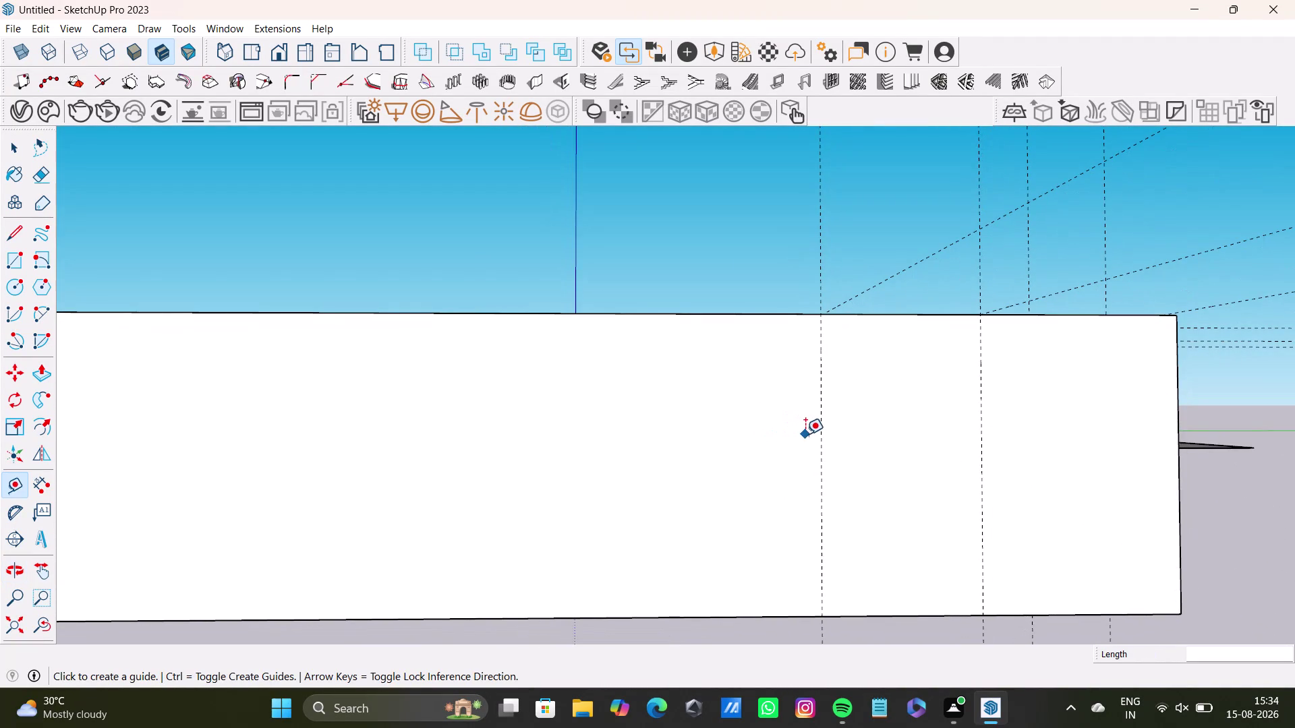
Pull a new guide off the existing vertical guide on the front wall.
drag(818, 453, 804, 455)
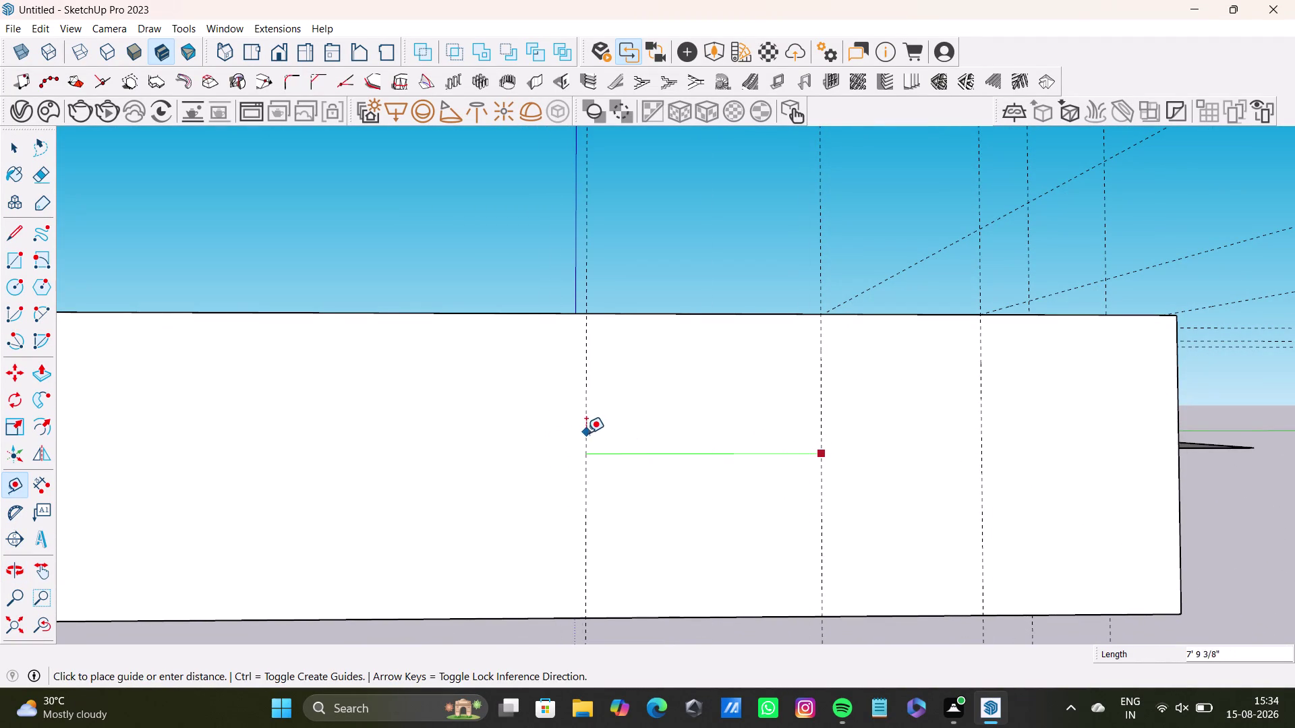
middle_drag(584, 437, 549, 607)
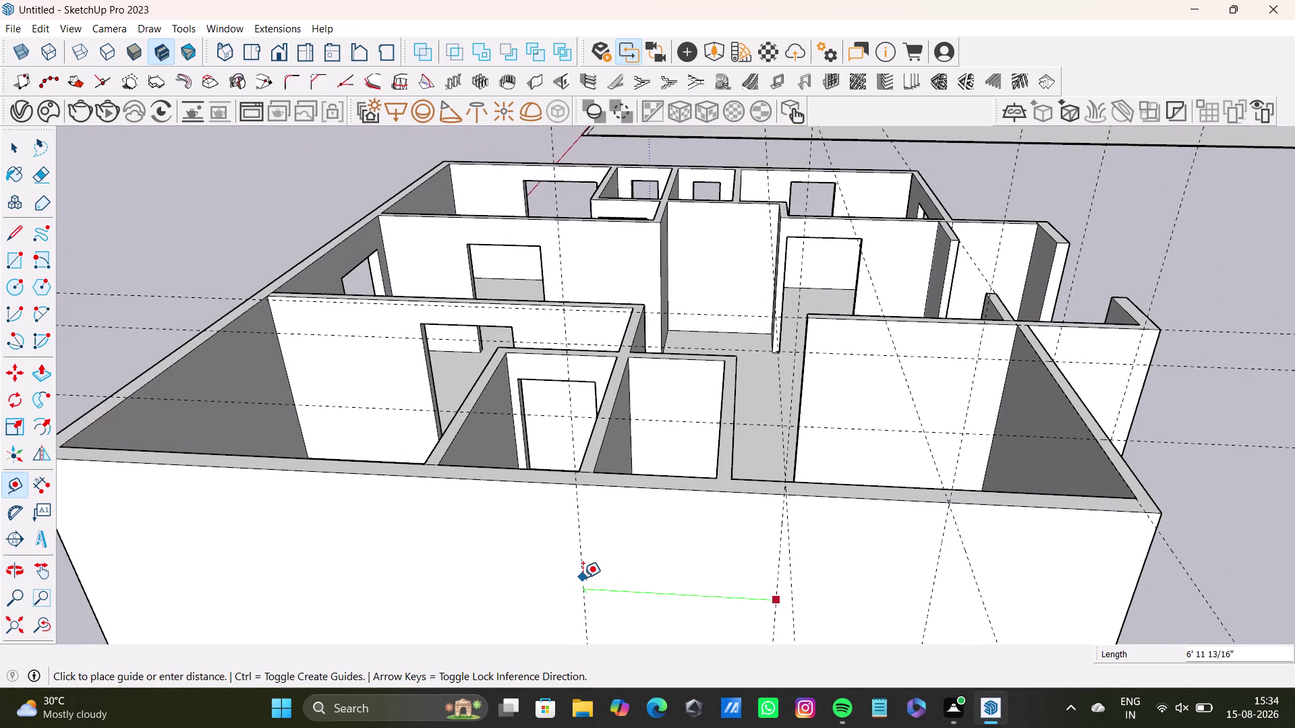
key(space)
middle_drag(606, 554, 628, 519)
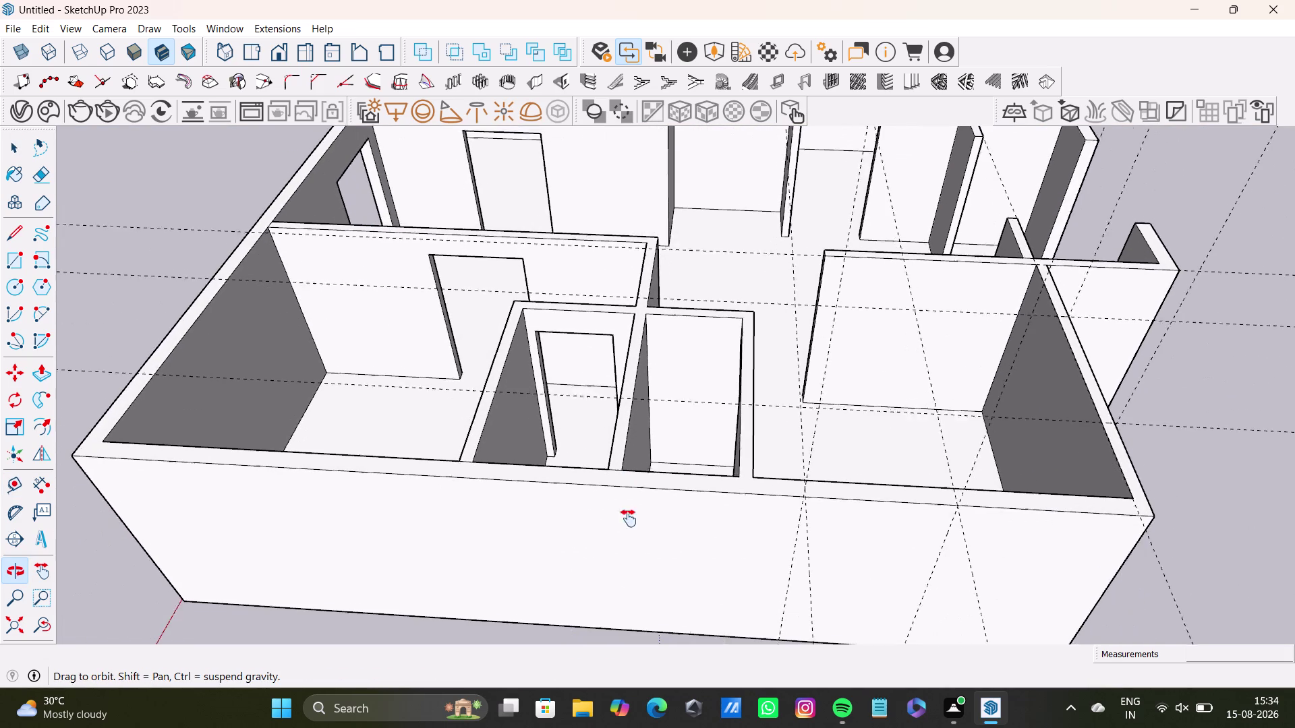
middle_drag(629, 519, 629, 519)
key(t)
scroll(up, 3)
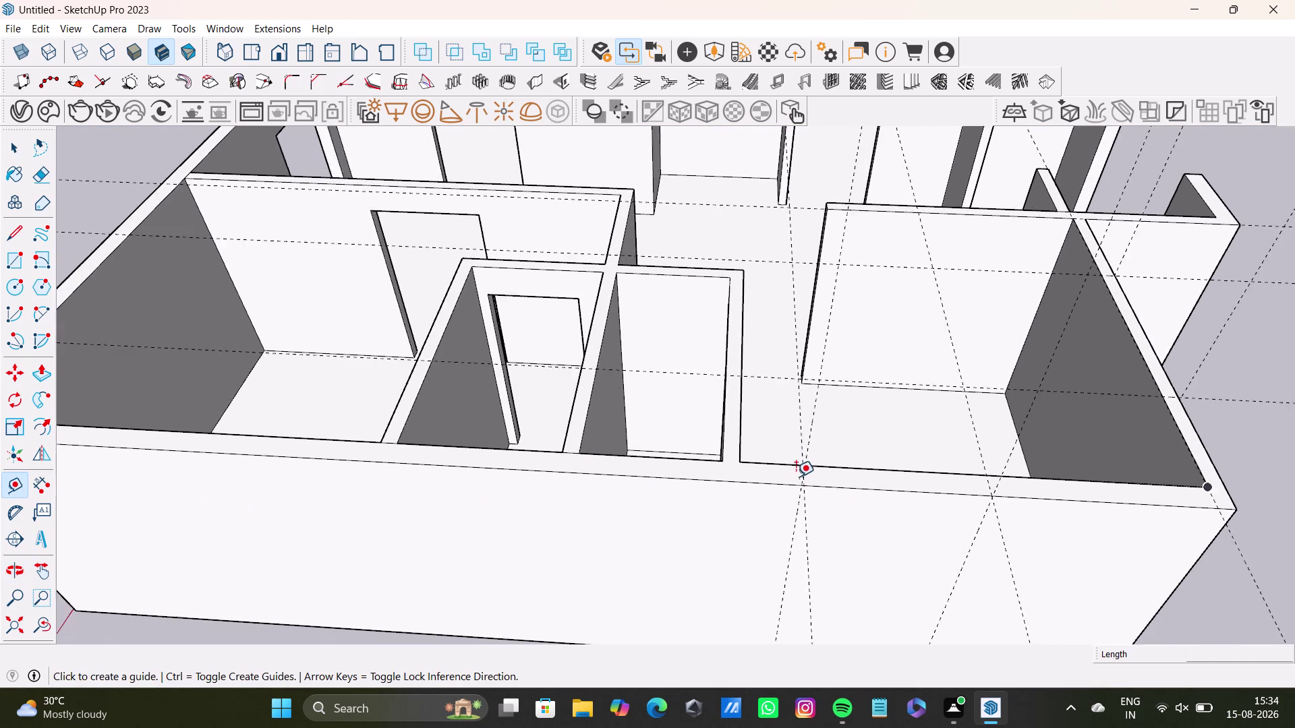
scroll(up, 3)
click(804, 464)
key(space)
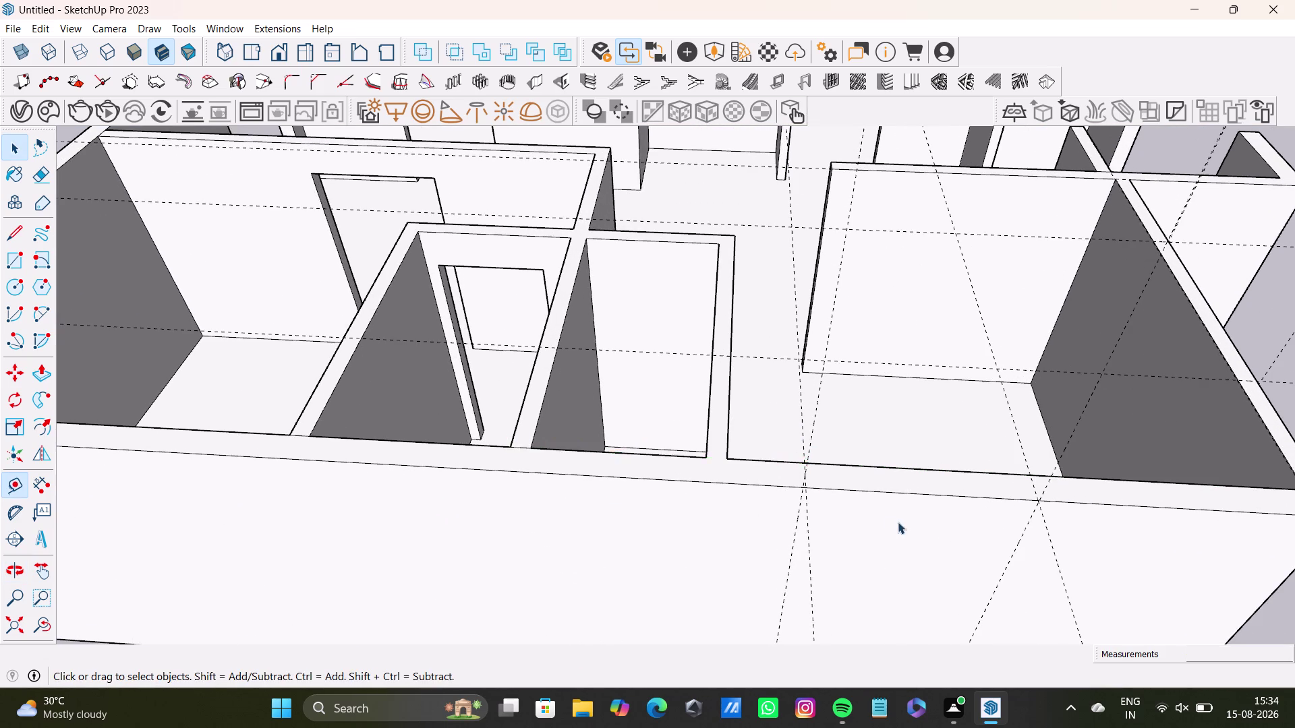
scroll(up, 3)
Place a parallel guide measured from the front wall's top edge.
middle_drag(855, 517, 918, 566)
key(t)
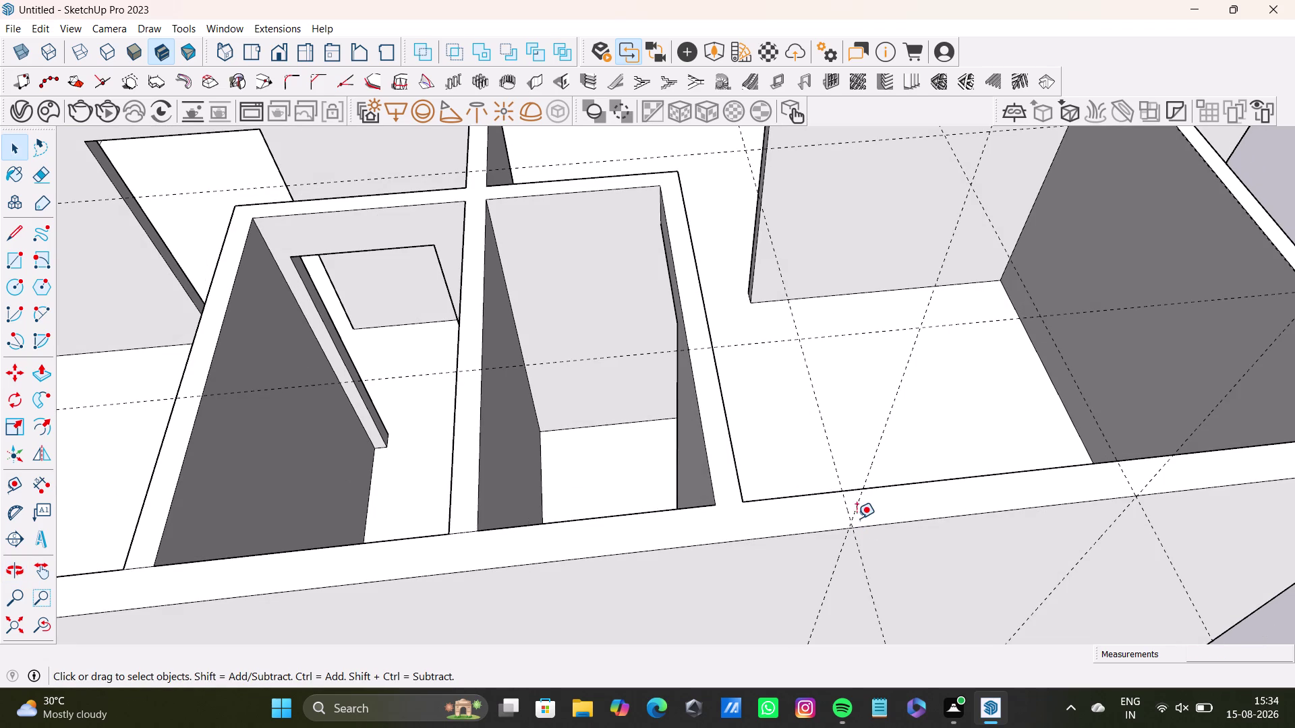
click(845, 506)
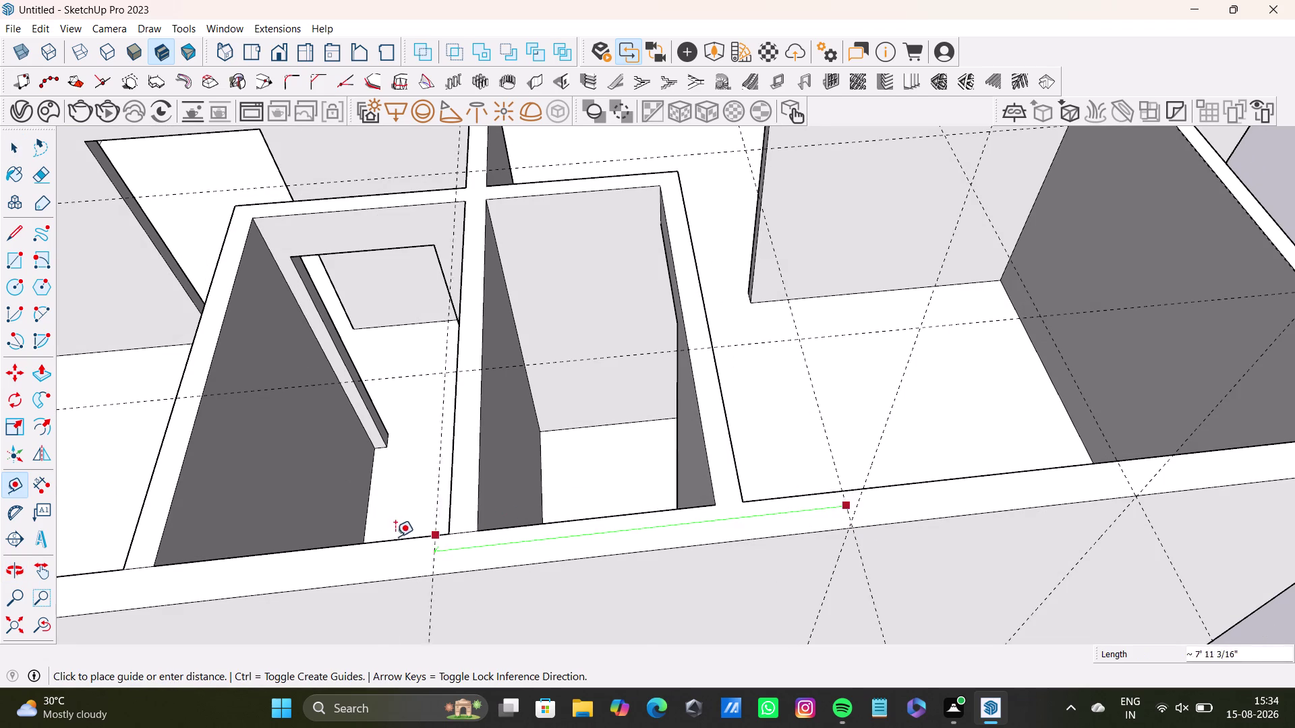
scroll(down, 3)
middle_drag(441, 542, 610, 490)
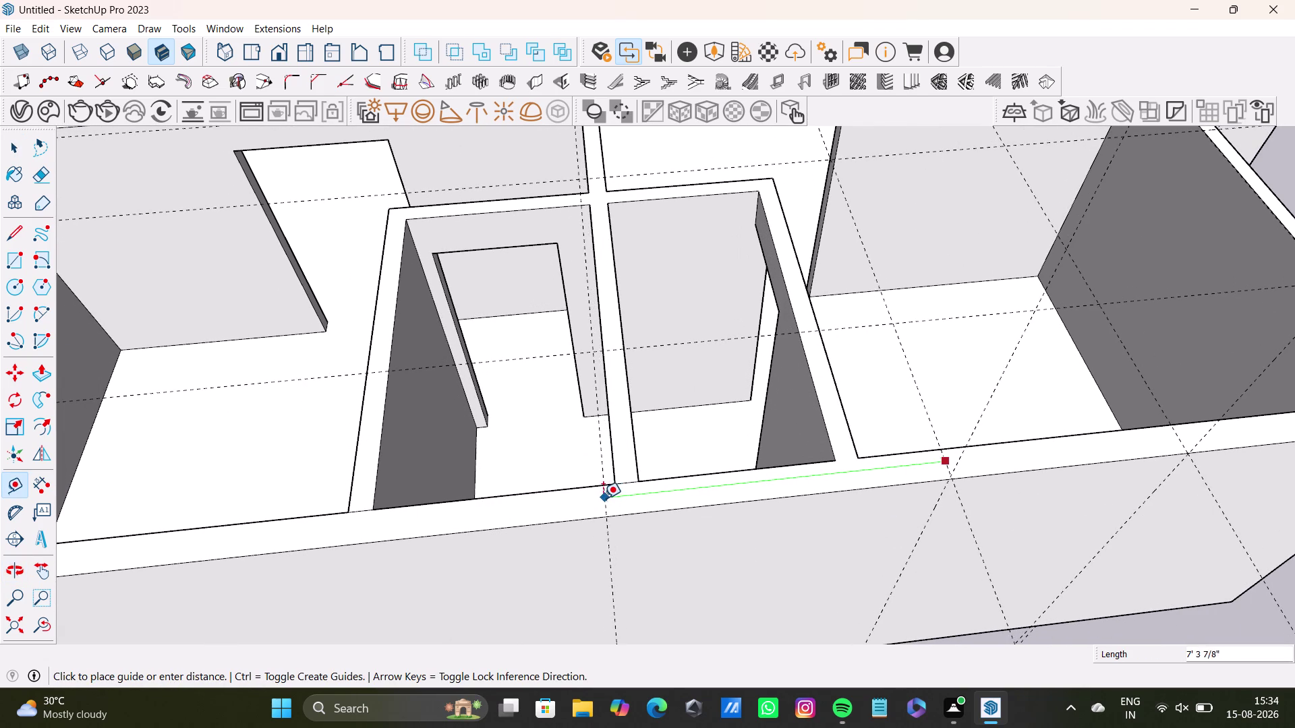
click(592, 502)
Add another vertical guide offset from the existing vertical guide.
middle_drag(658, 551, 647, 484)
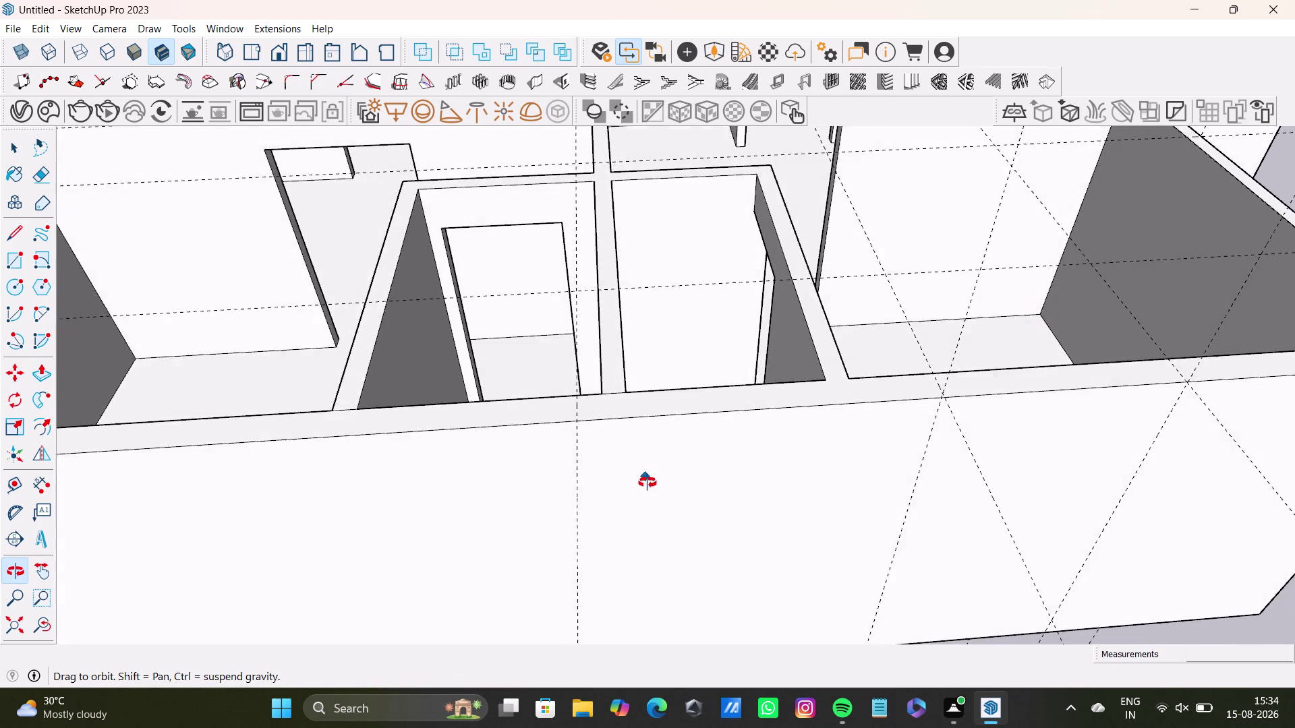
middle_drag(647, 485, 644, 514)
click(568, 440)
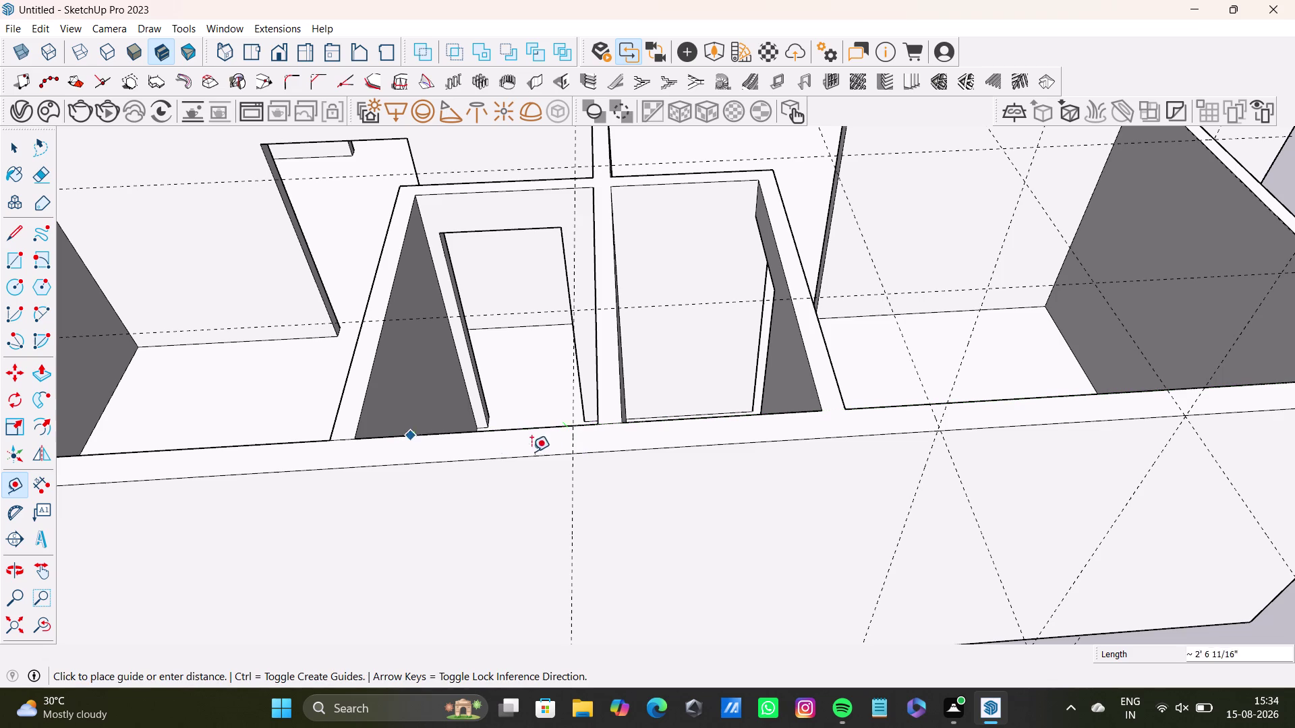
key(space)
key(t)
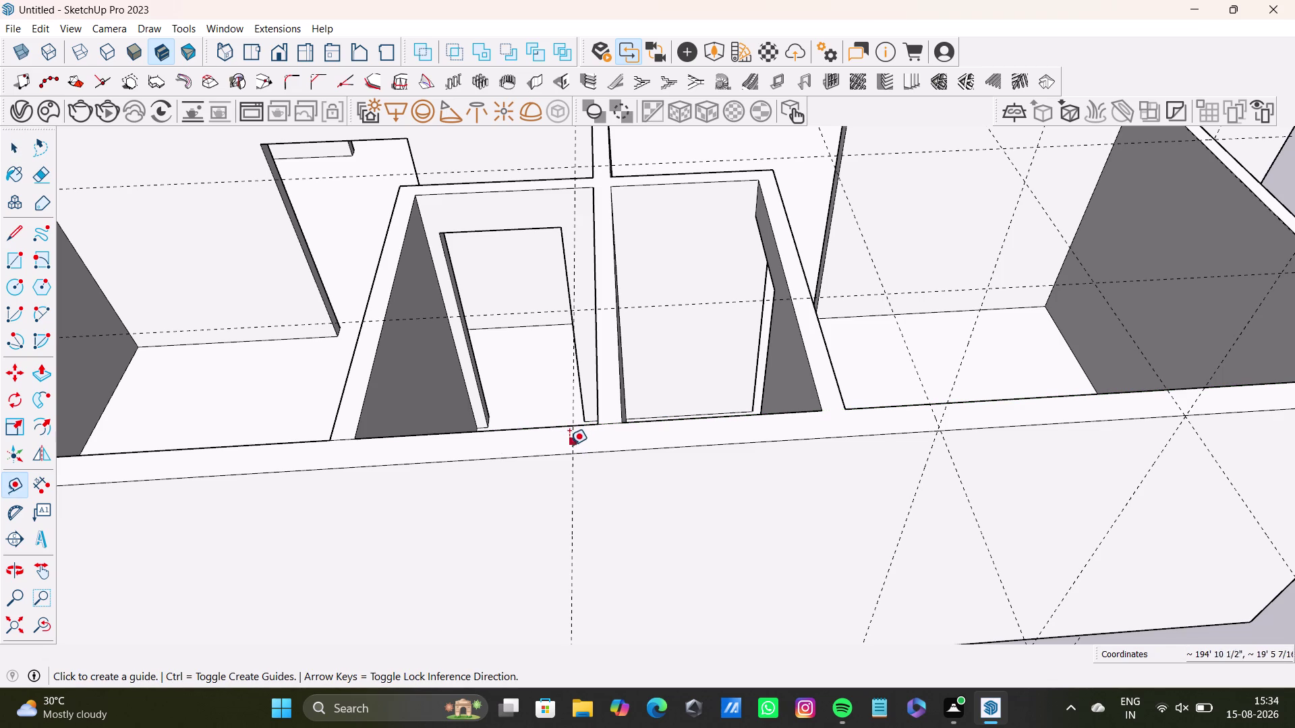
click(573, 442)
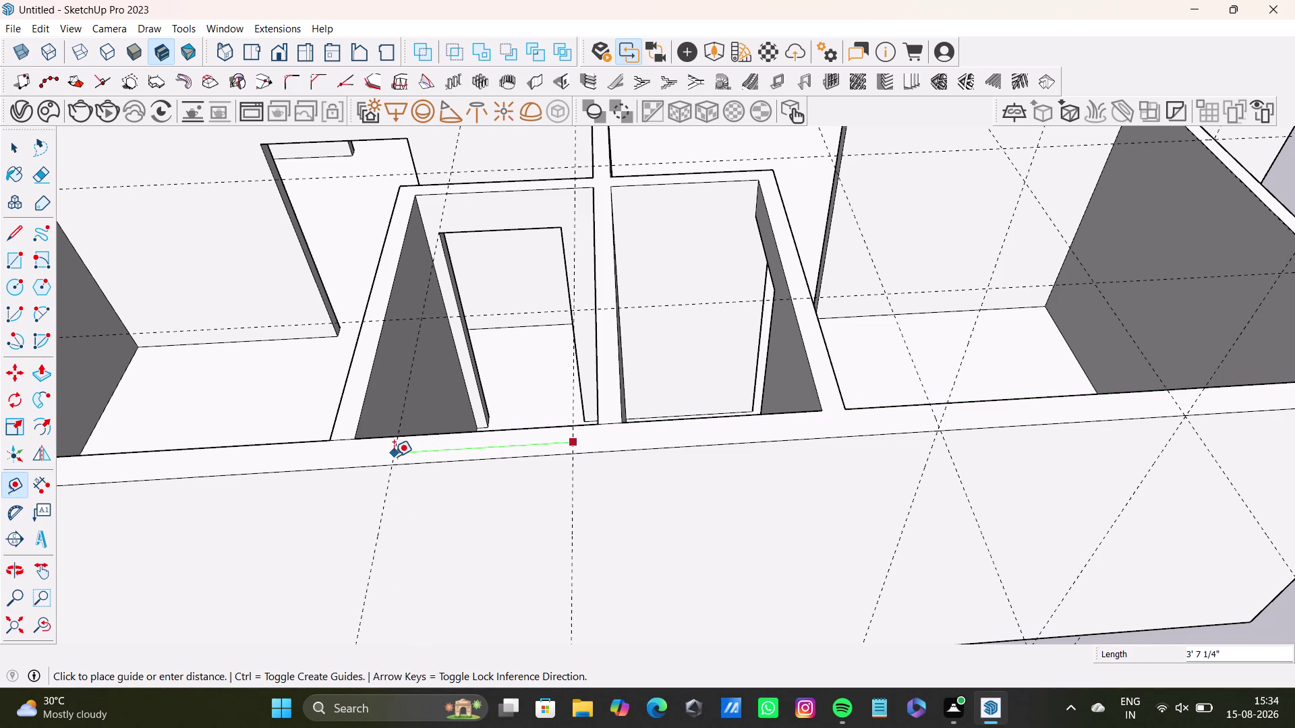
click(376, 455)
Offset a vertical guide about 7½ feet from the existing guide on the wall.
middle_drag(489, 509, 528, 421)
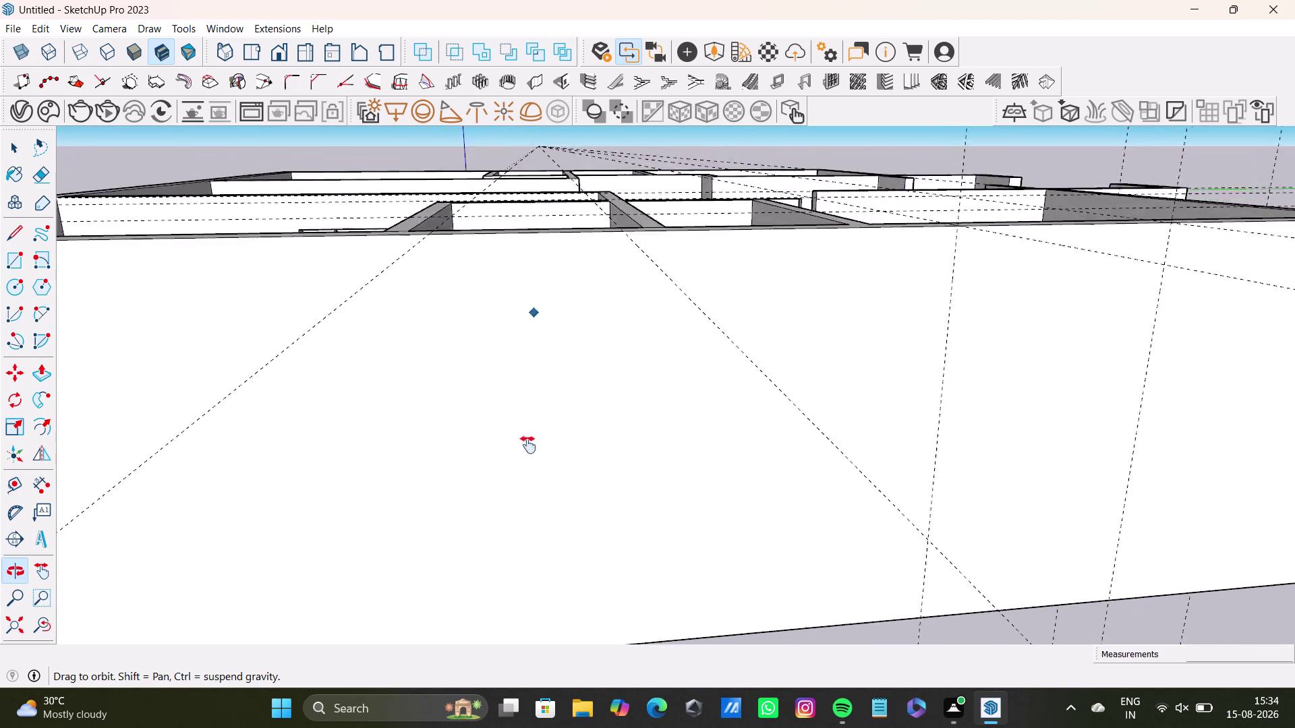
middle_drag(528, 421, 515, 586)
middle_drag(524, 602, 531, 533)
middle_drag(598, 529, 542, 502)
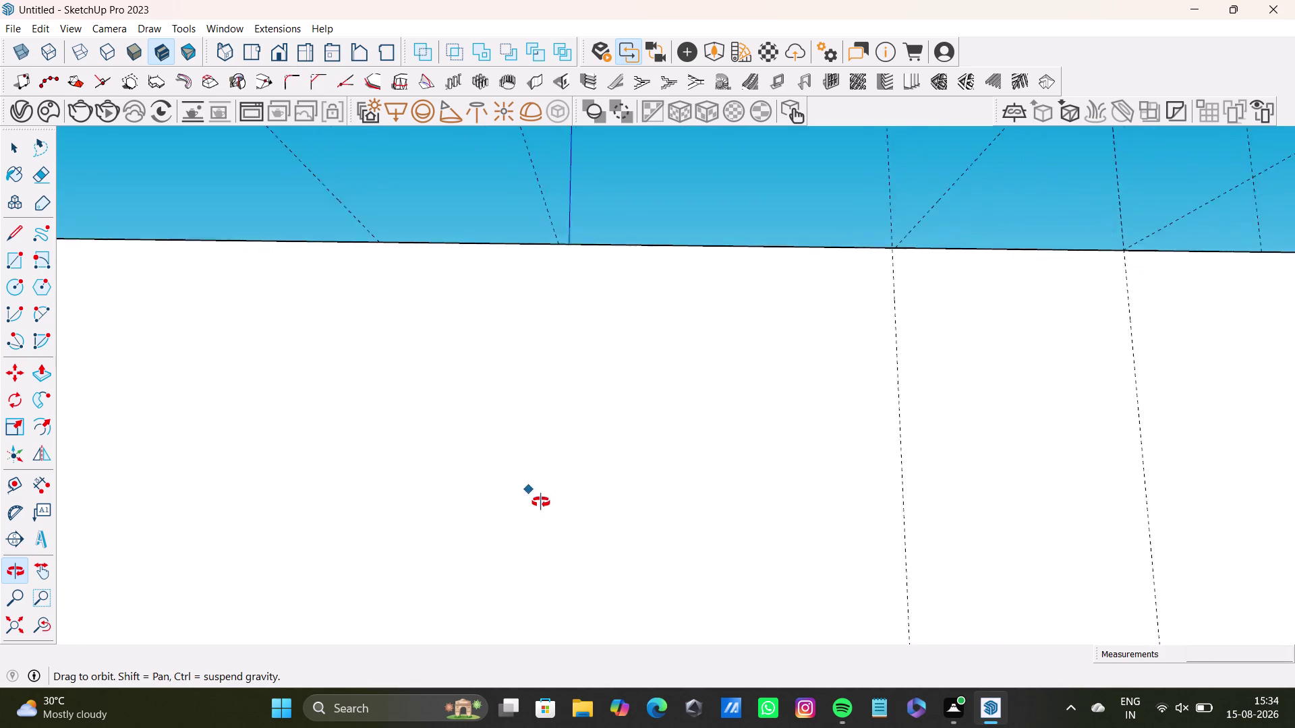
middle_drag(542, 502, 646, 468)
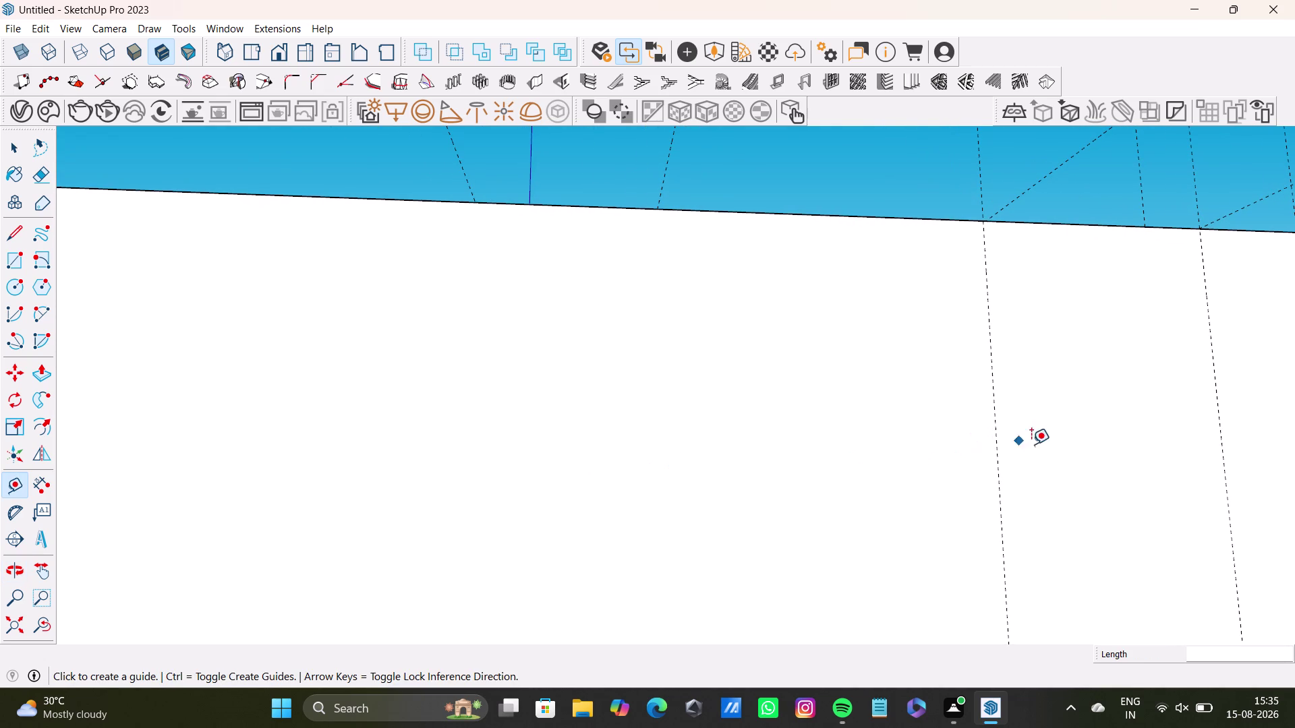
click(998, 462)
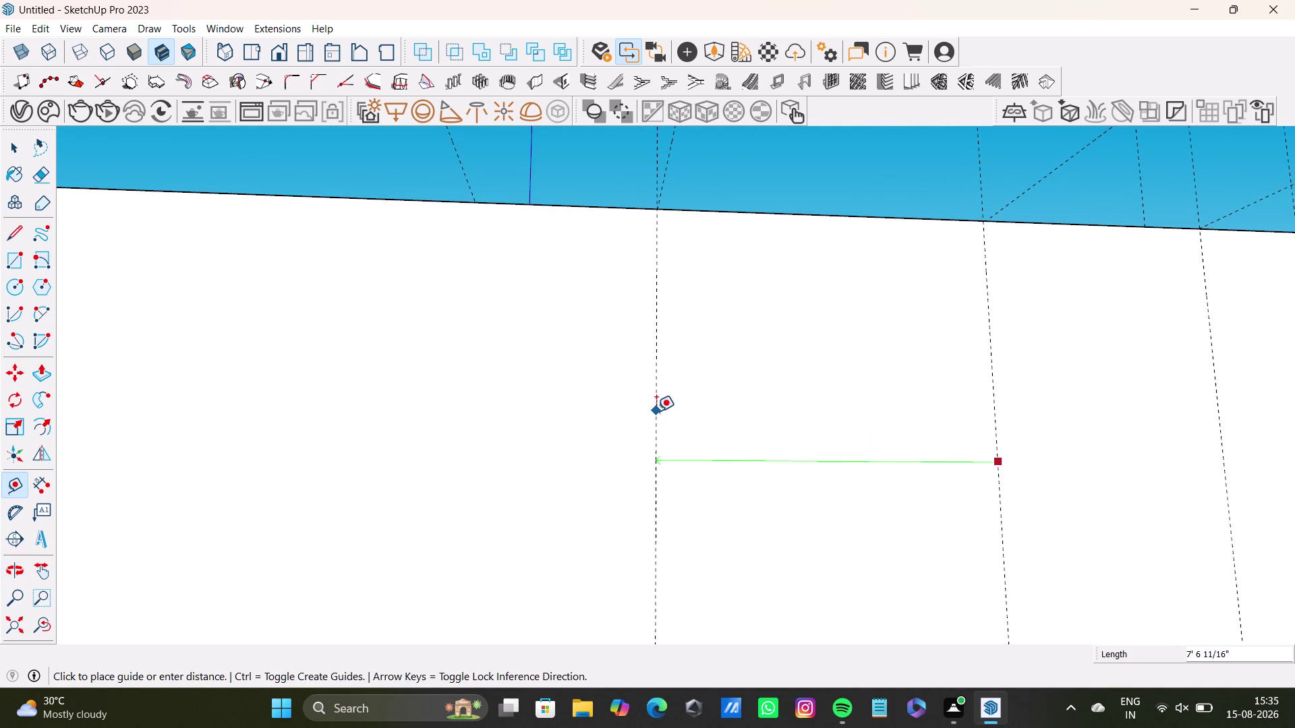
click(657, 411)
Offset a second vertical guide about 4⅓ feet from the new one.
click(655, 411)
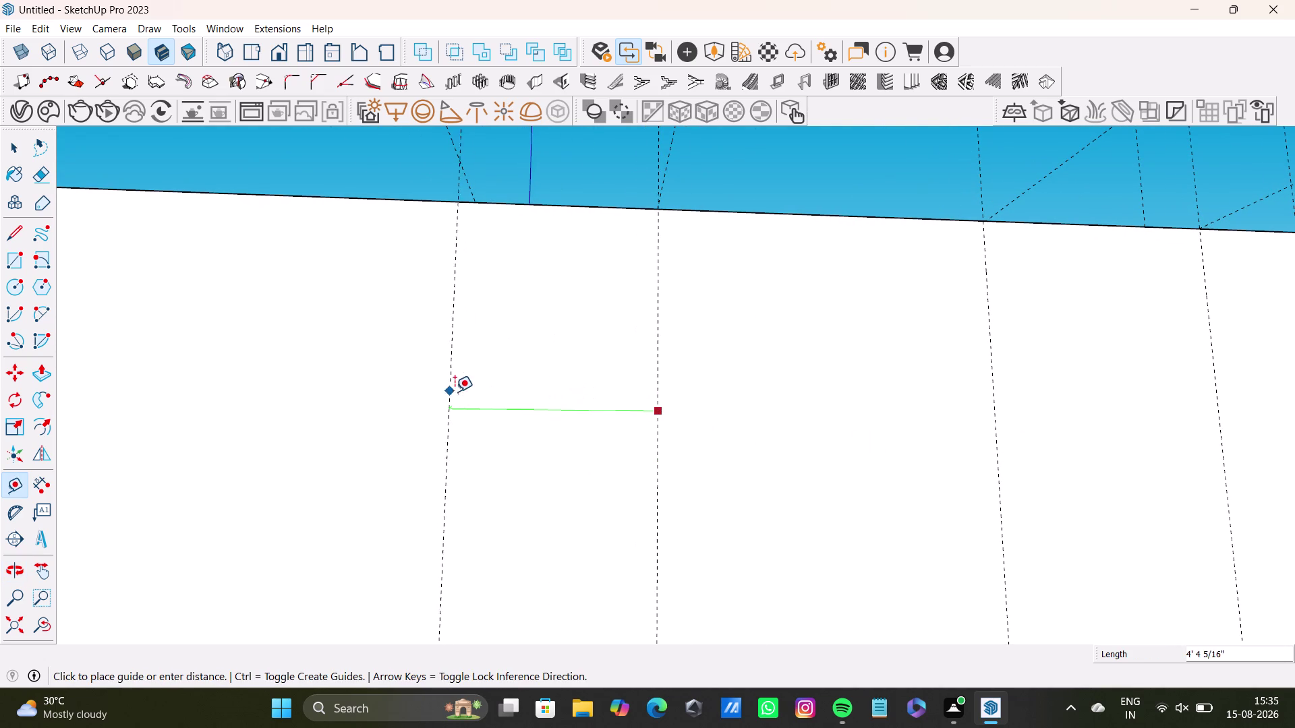
click(465, 391)
middle_drag(616, 384, 567, 599)
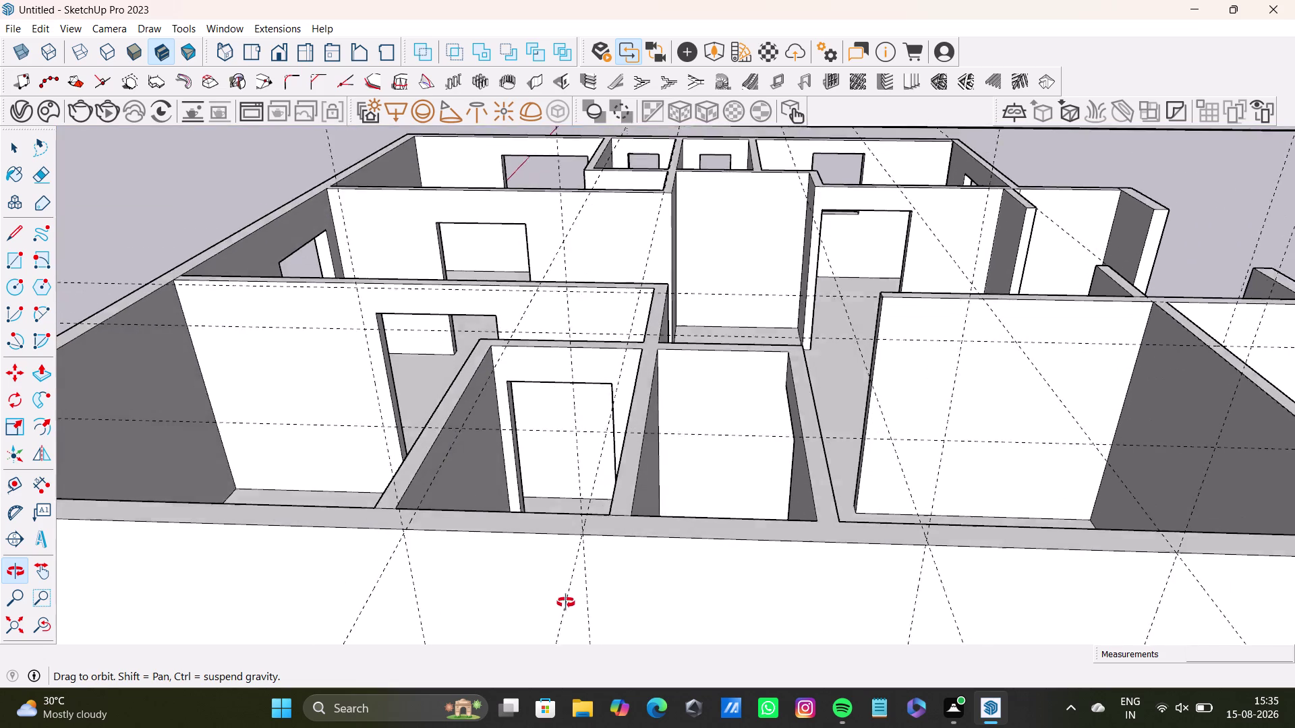
middle_drag(567, 599, 635, 497)
scroll(down, 3)
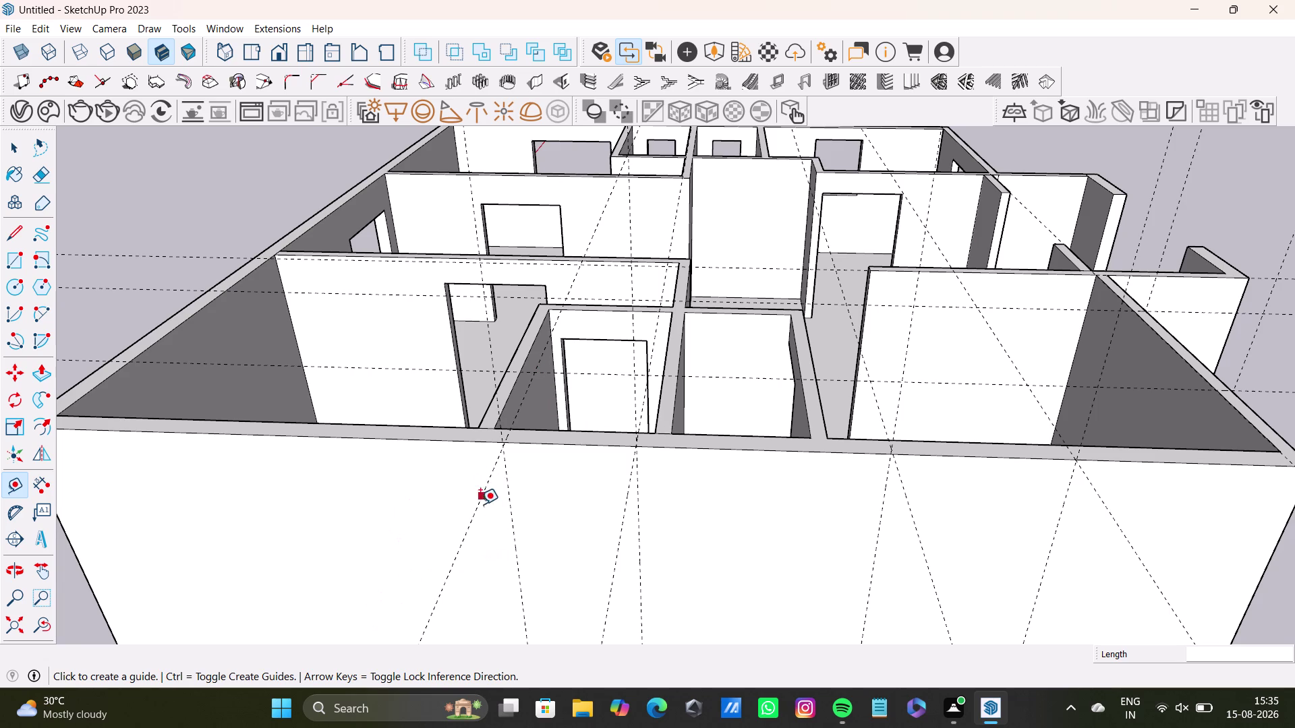
Start guides from the front wall's top edge, cancelling the first attempts.
middle_drag(483, 508, 519, 581)
click(563, 560)
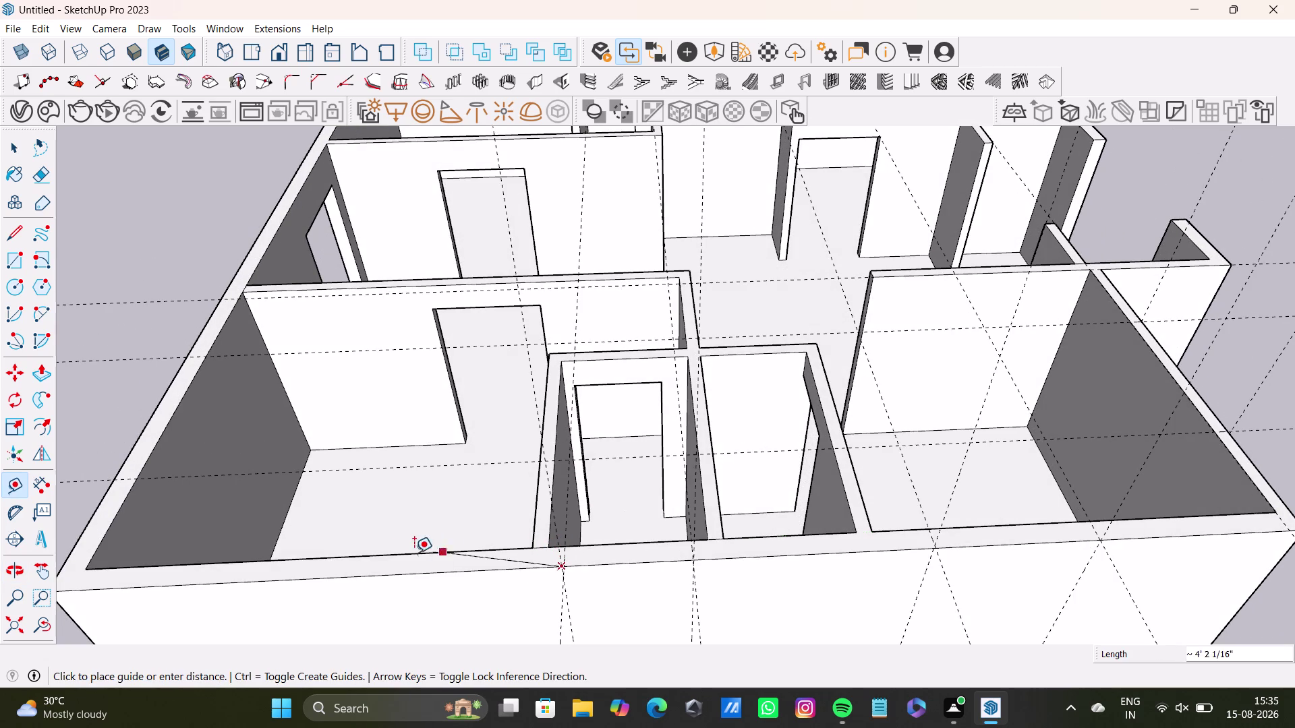
key(space)
key(t)
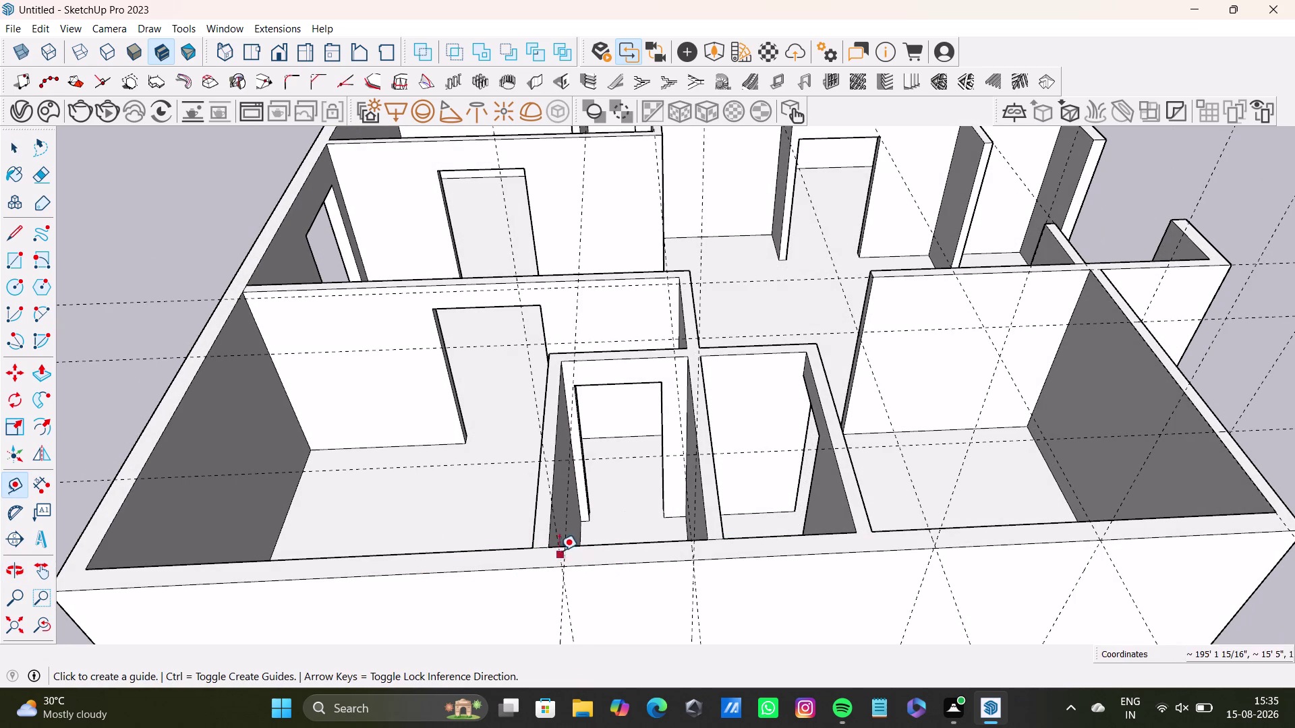
scroll(up, 3)
middle_drag(598, 573, 662, 580)
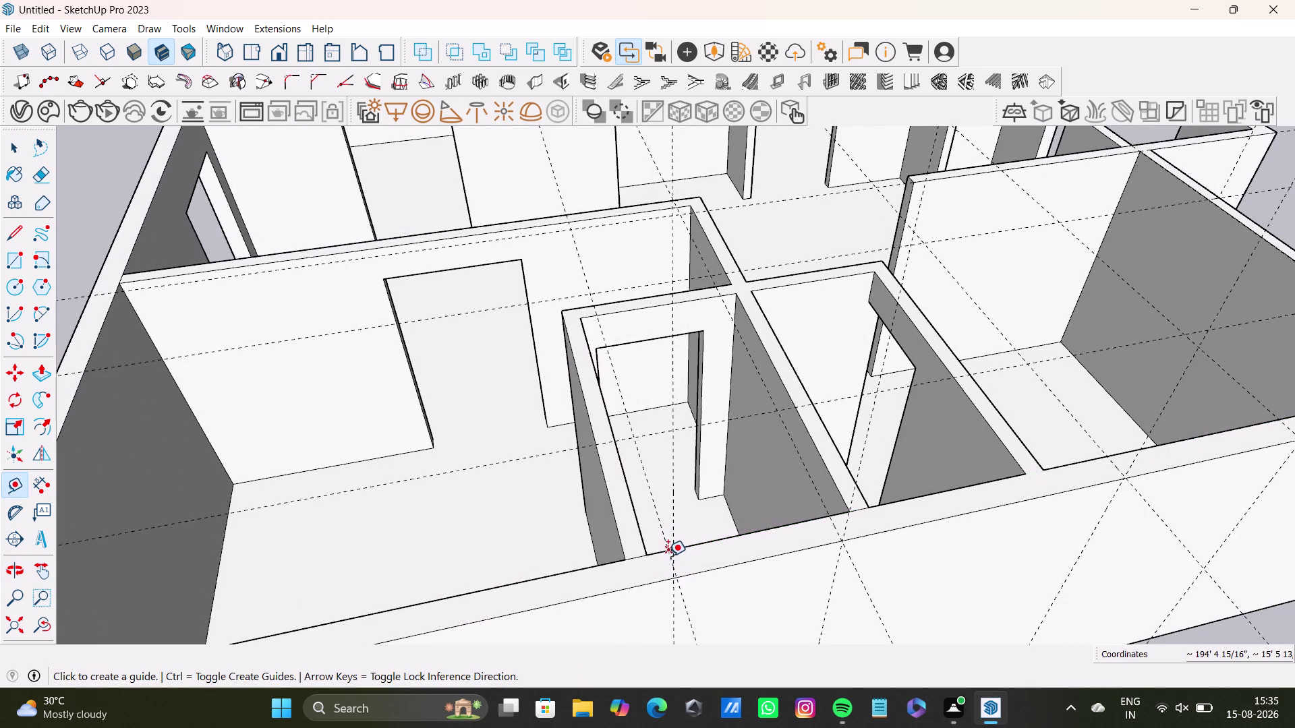
click(668, 557)
key(space)
Place a guide measured from the front wall's top edge.
middle_drag(606, 612, 757, 578)
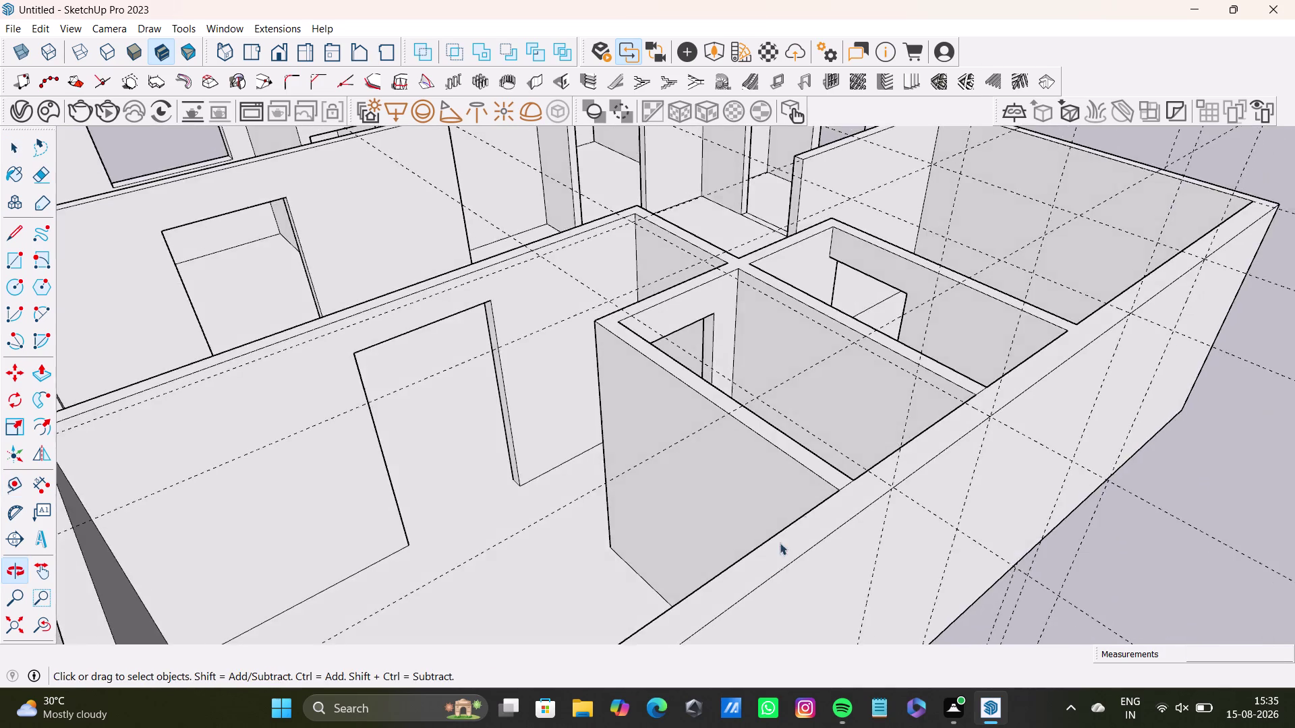
scroll(up, 3)
middle_drag(883, 478, 815, 472)
key(t)
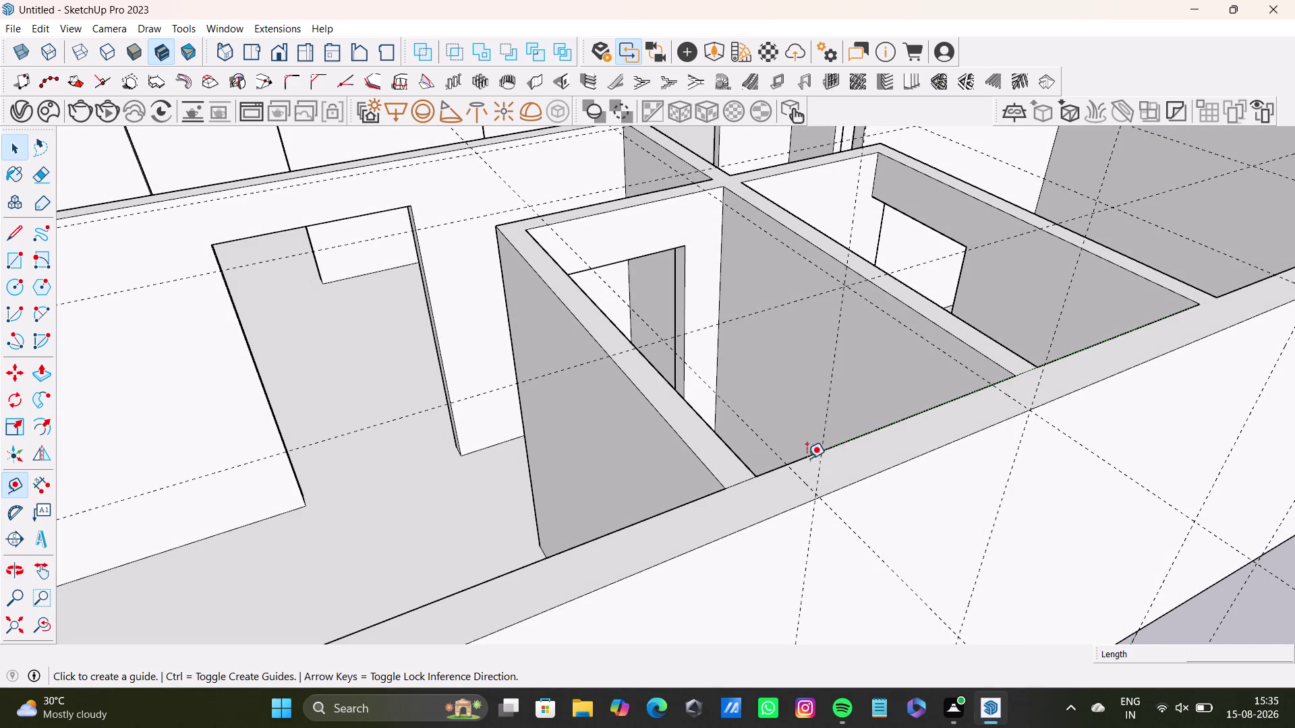
click(802, 480)
scroll(down, 3)
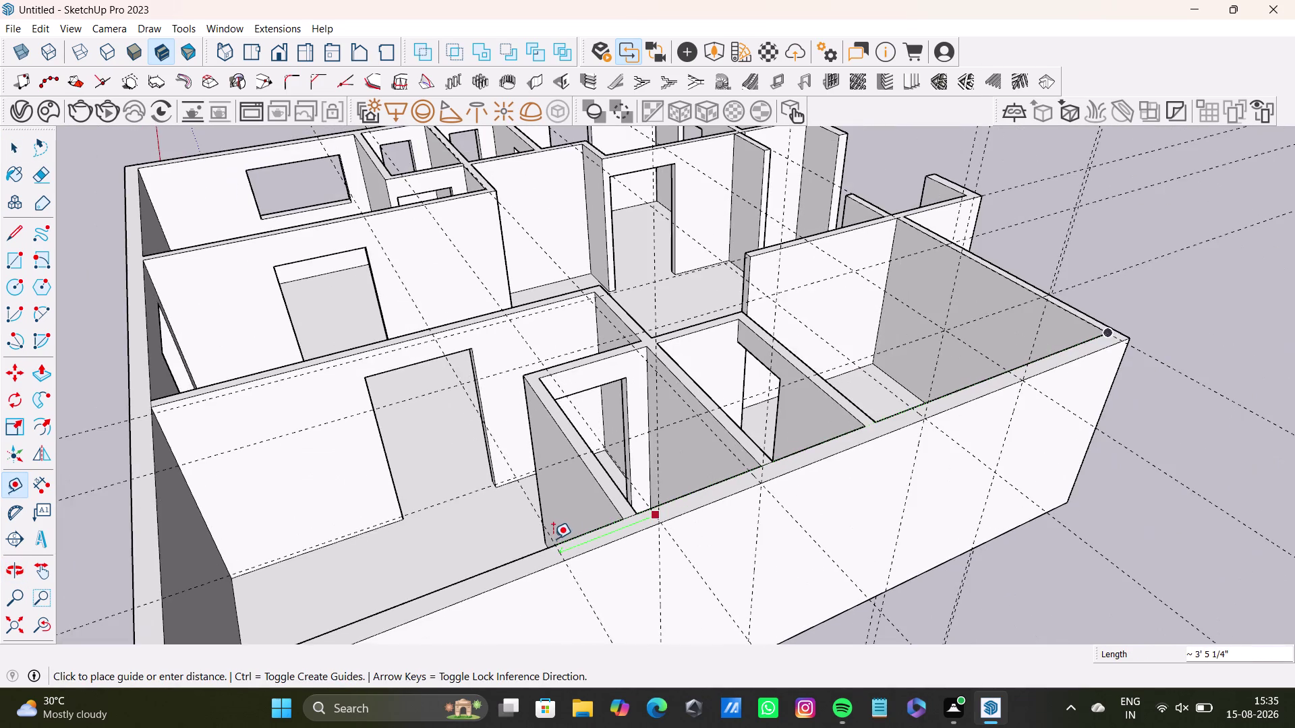
middle_drag(569, 542, 594, 522)
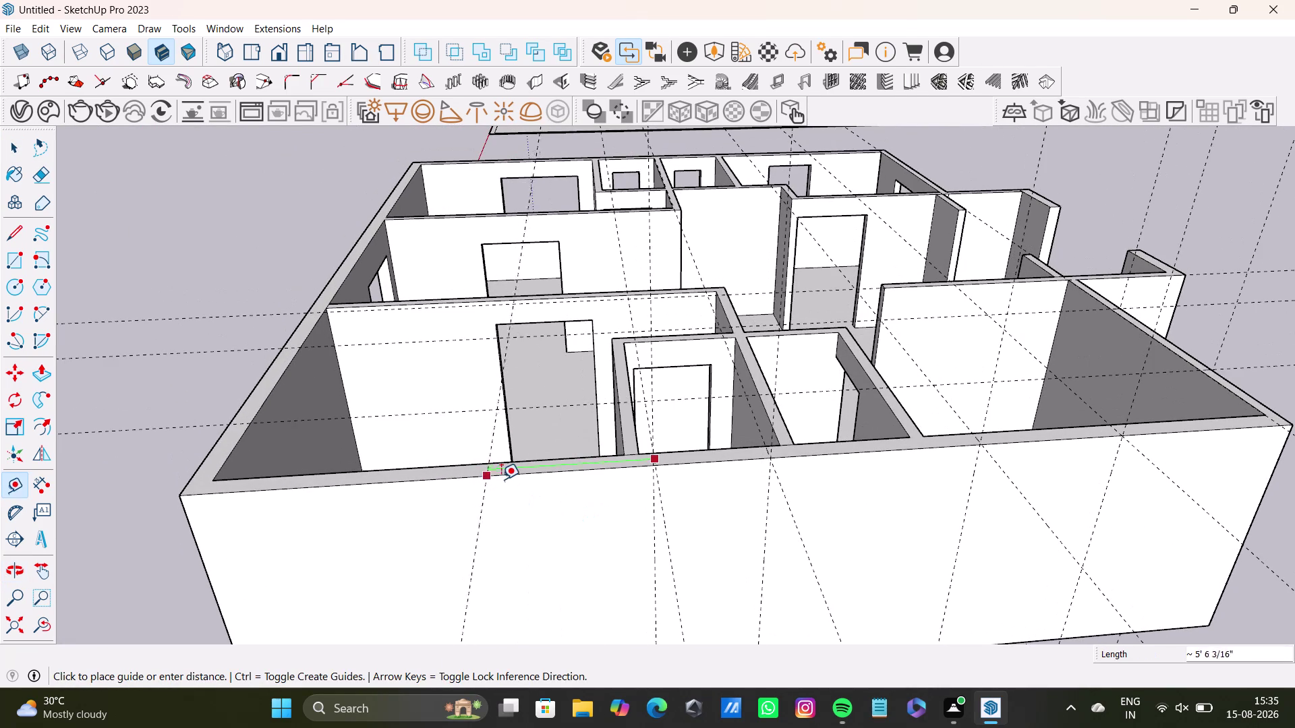
click(504, 476)
Try starting further guides from the wall's top edge and cancel them.
middle_drag(520, 486, 581, 433)
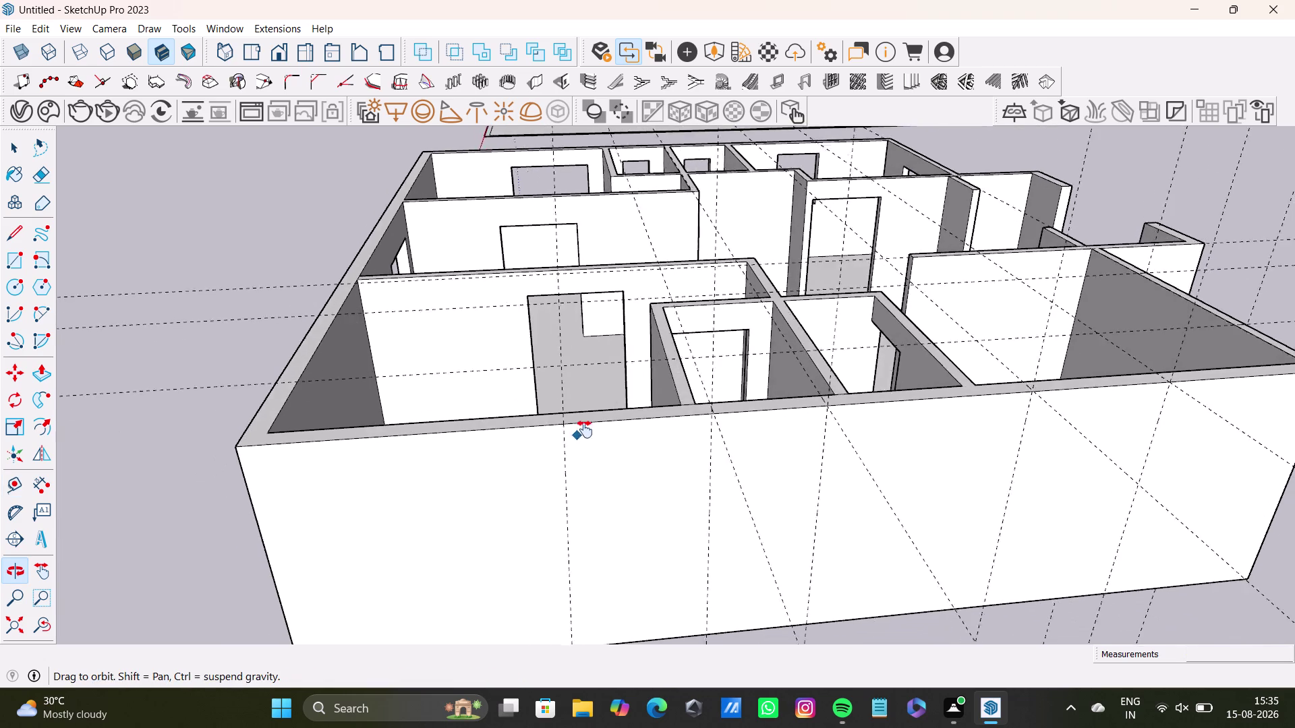
middle_drag(581, 433, 576, 447)
click(557, 431)
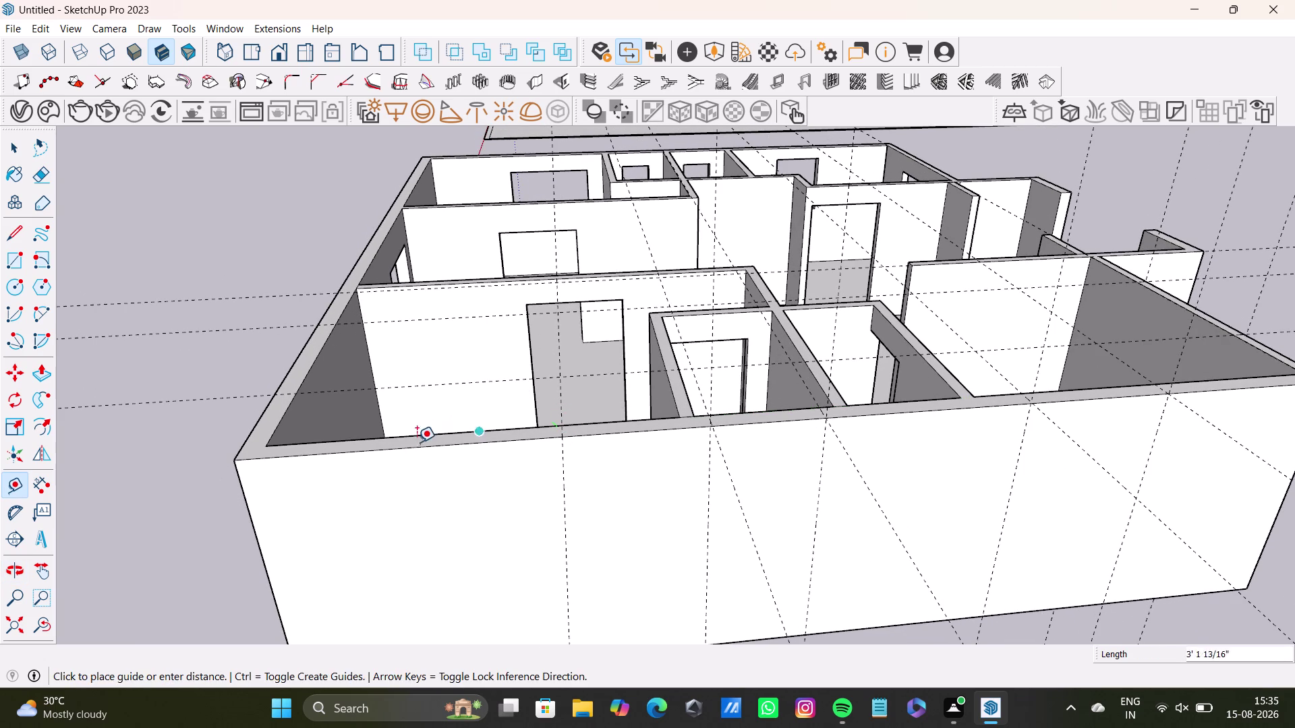
key(space)
key(t)
key(Return)
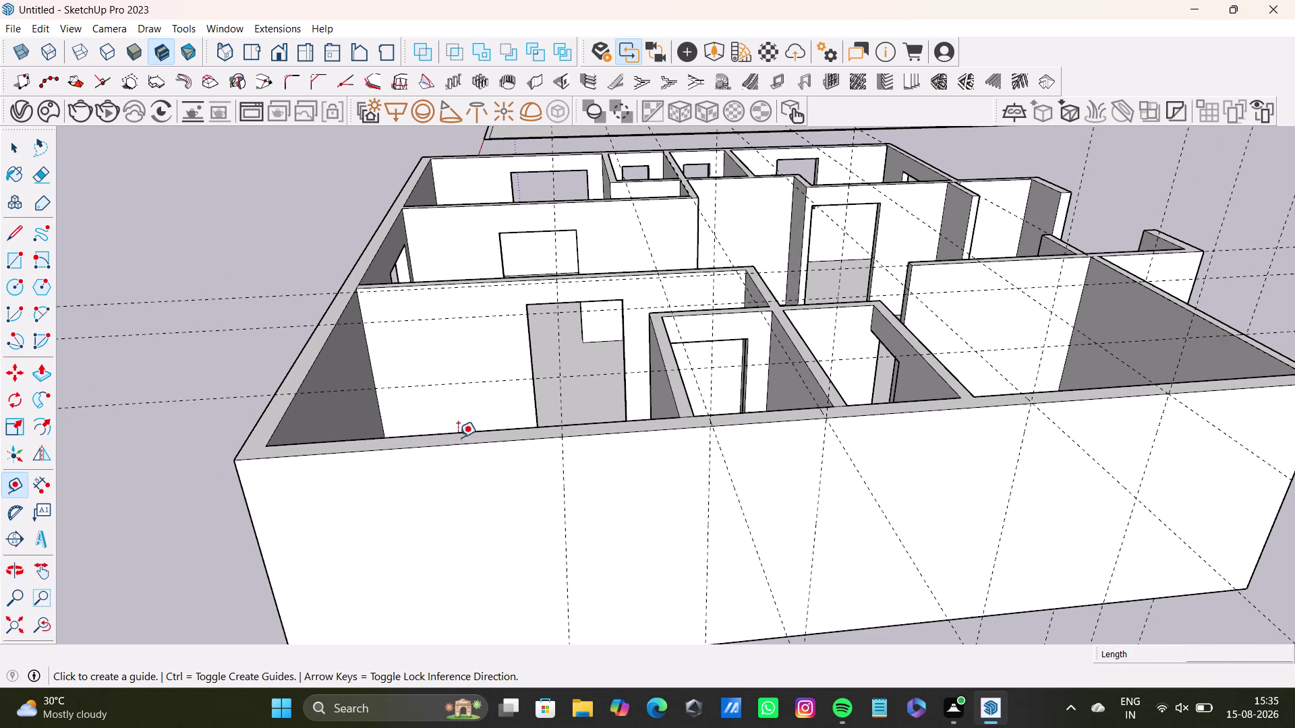
scroll(up, 3)
middle_drag(576, 444, 571, 493)
click(546, 509)
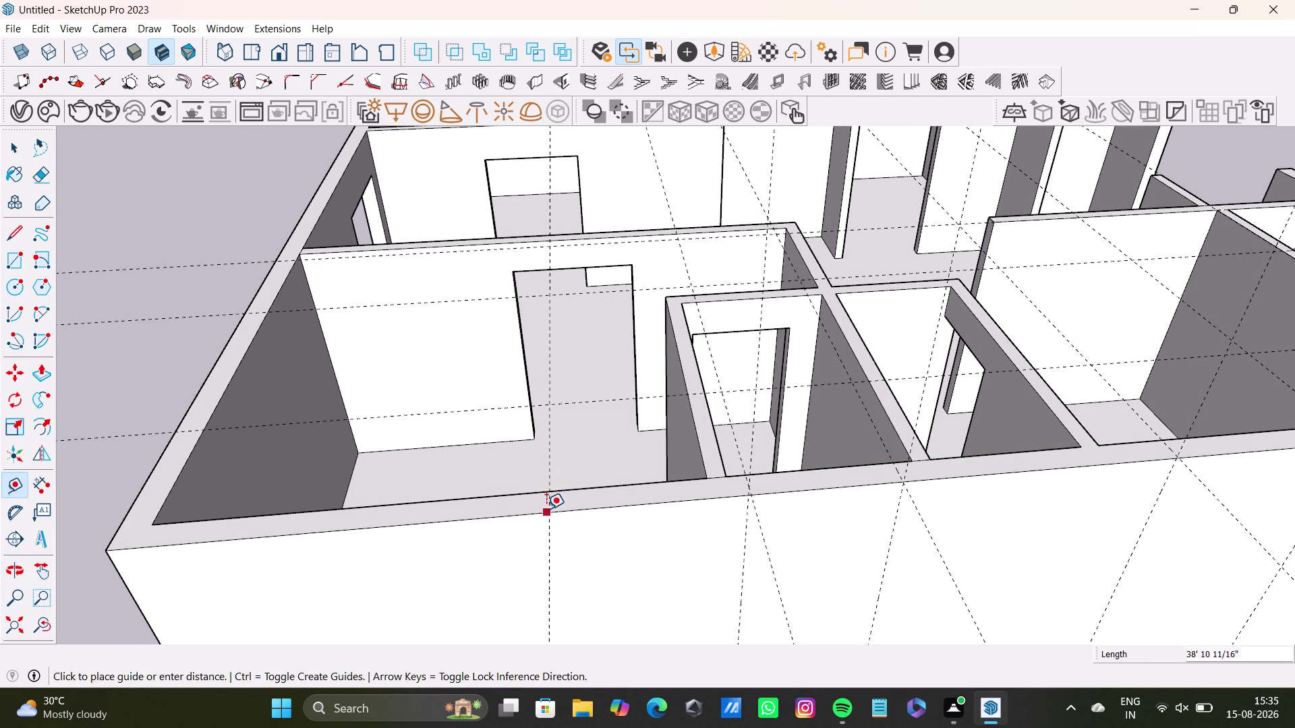
key(space)
scroll(down, 3)
Measure about 6½ feet along the front wall top to set another guide.
middle_drag(481, 566, 511, 484)
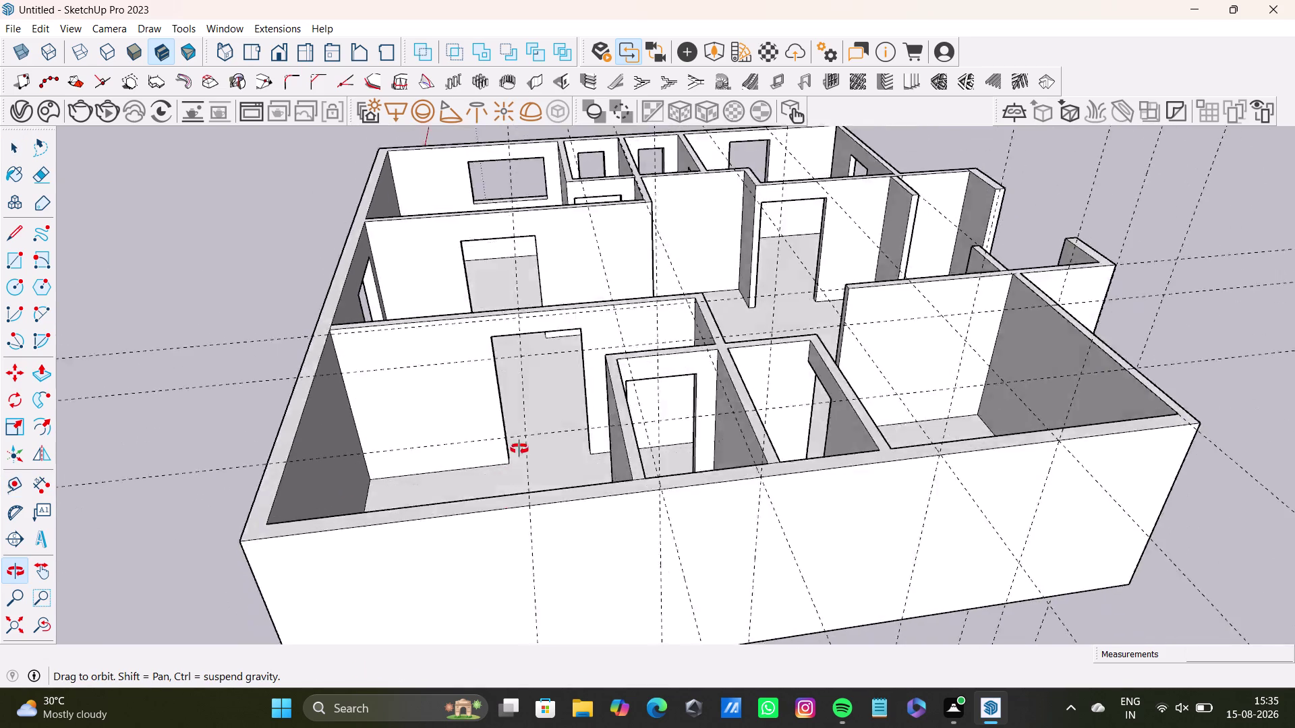
middle_drag(511, 484, 523, 589)
middle_drag(518, 535, 496, 385)
middle_drag(501, 422, 503, 492)
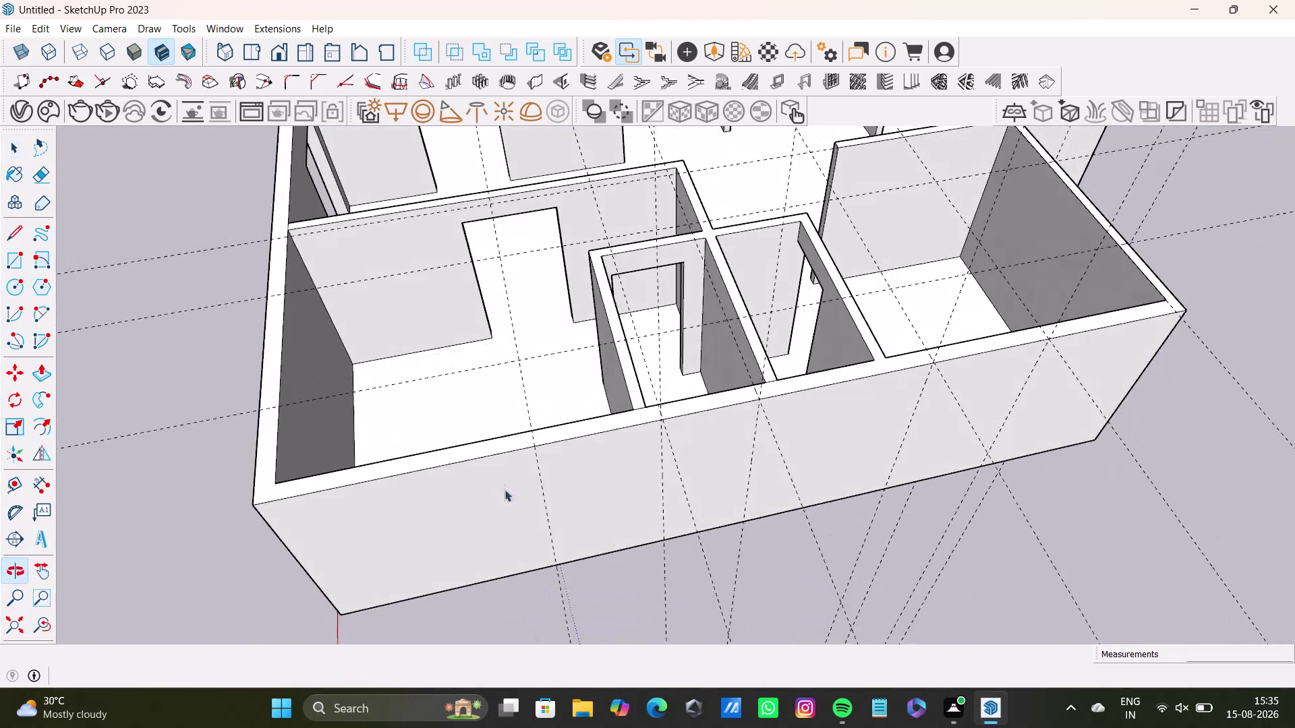
key(t)
key(Return)
scroll(up, 3)
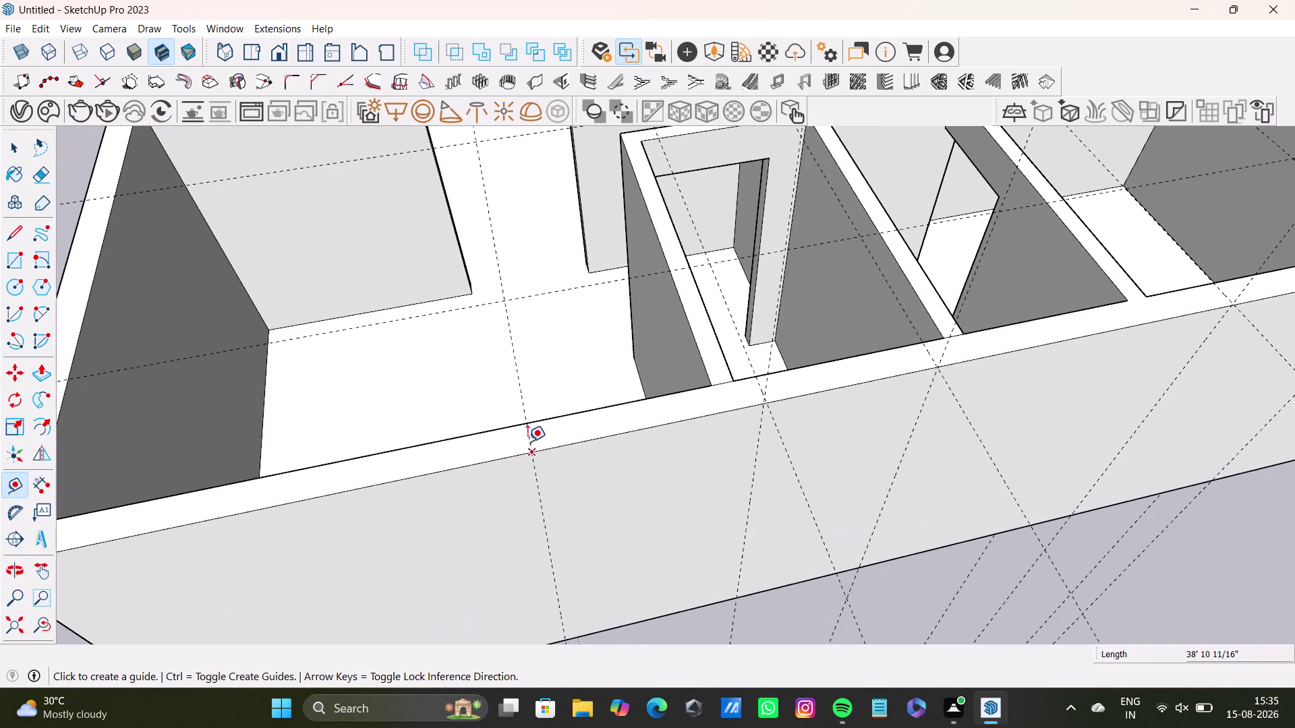
drag(532, 441, 526, 442)
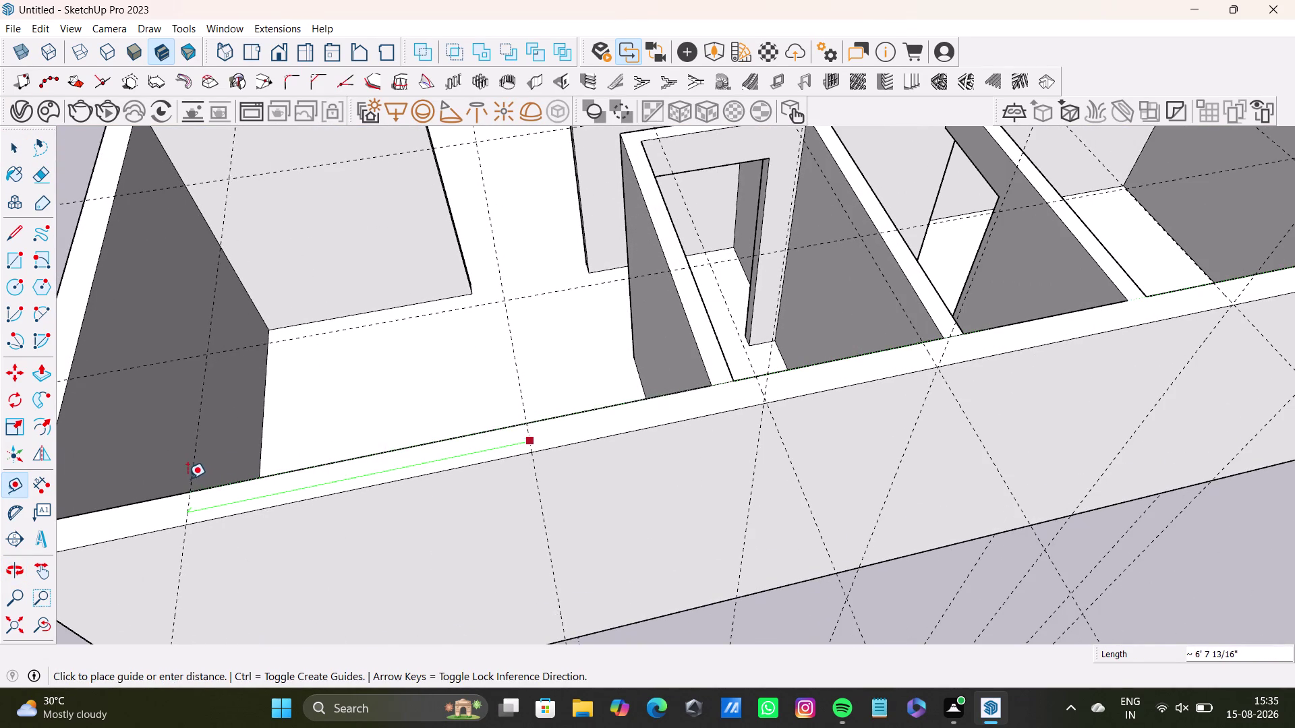
click(186, 478)
middle_drag(495, 536, 541, 559)
middle_drag(557, 555, 549, 458)
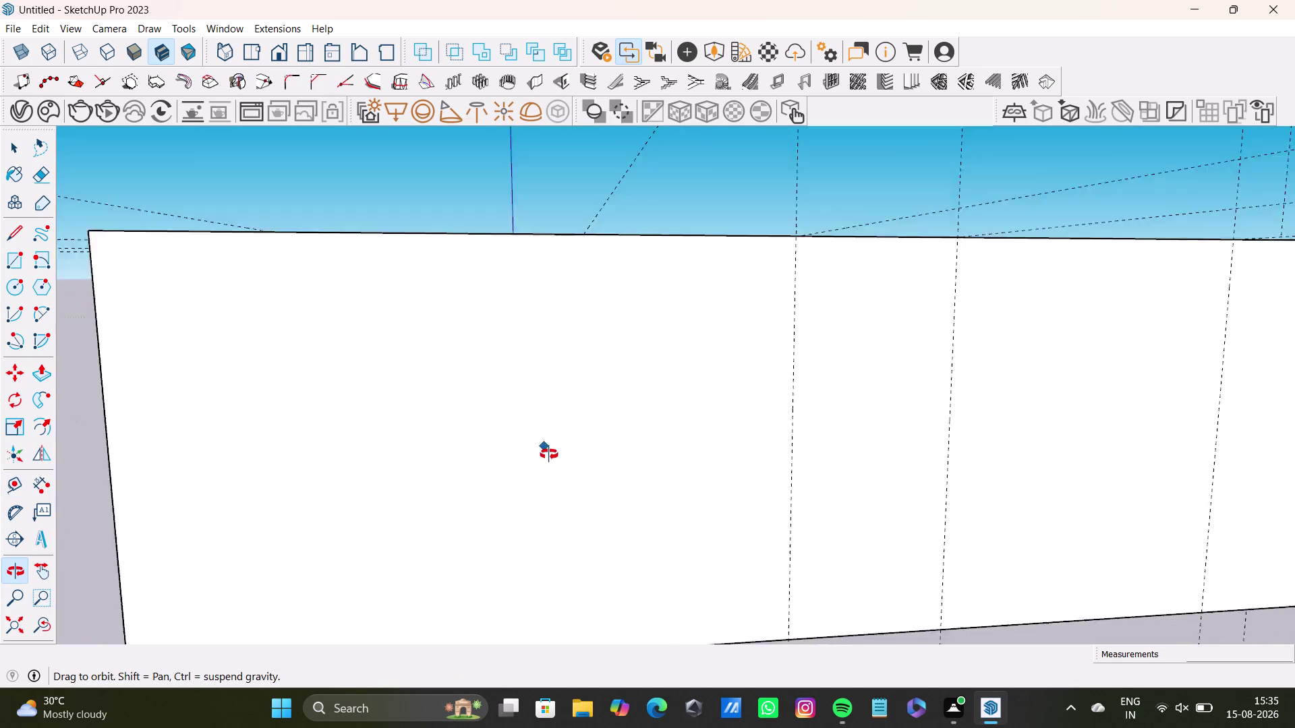
middle_drag(549, 458, 567, 538)
middle_drag(586, 515, 596, 503)
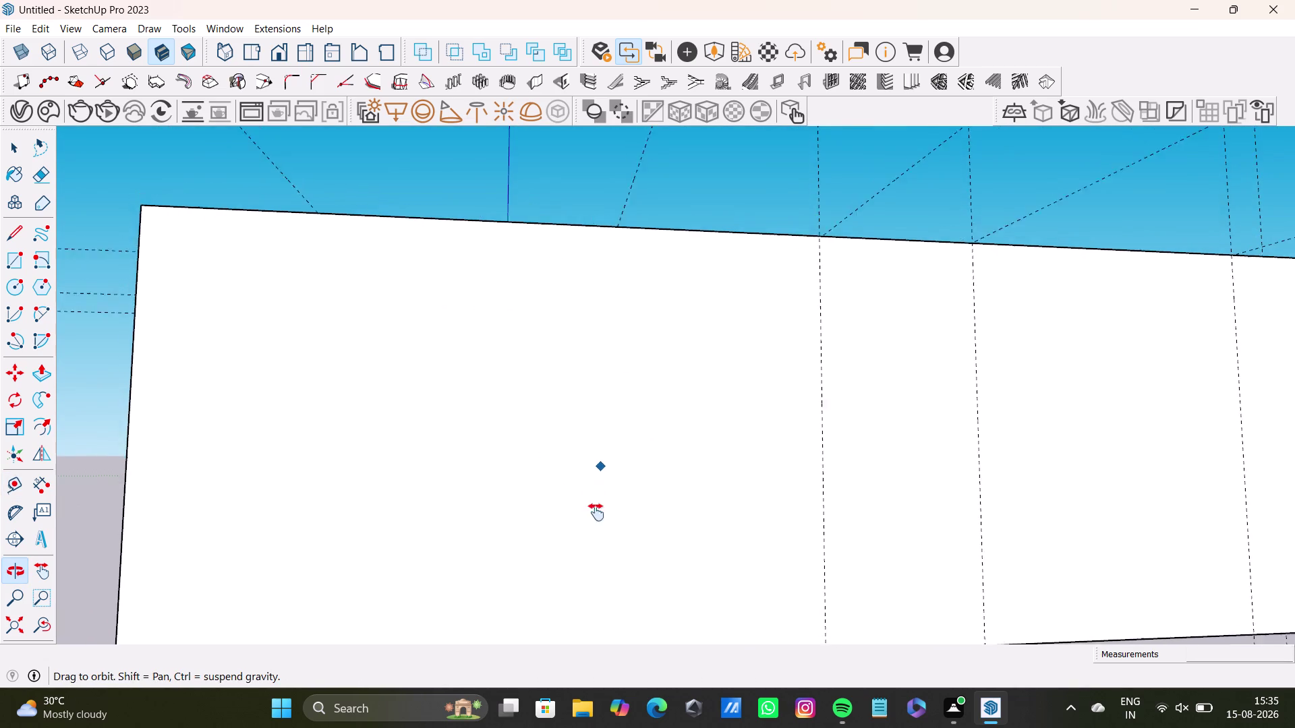
middle_drag(596, 504, 596, 559)
middle_drag(596, 558, 542, 530)
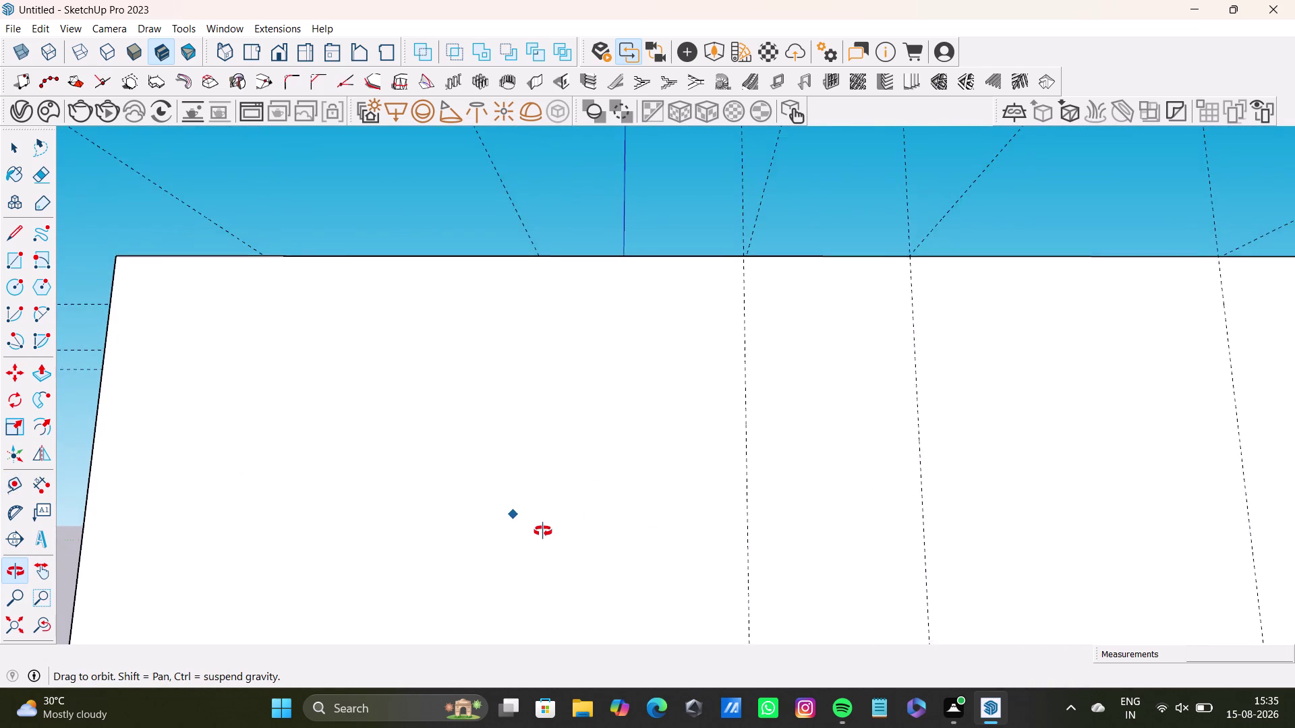
middle_drag(542, 530, 553, 535)
middle_drag(605, 491, 538, 489)
scroll(down, 3)
middle_drag(623, 468, 662, 470)
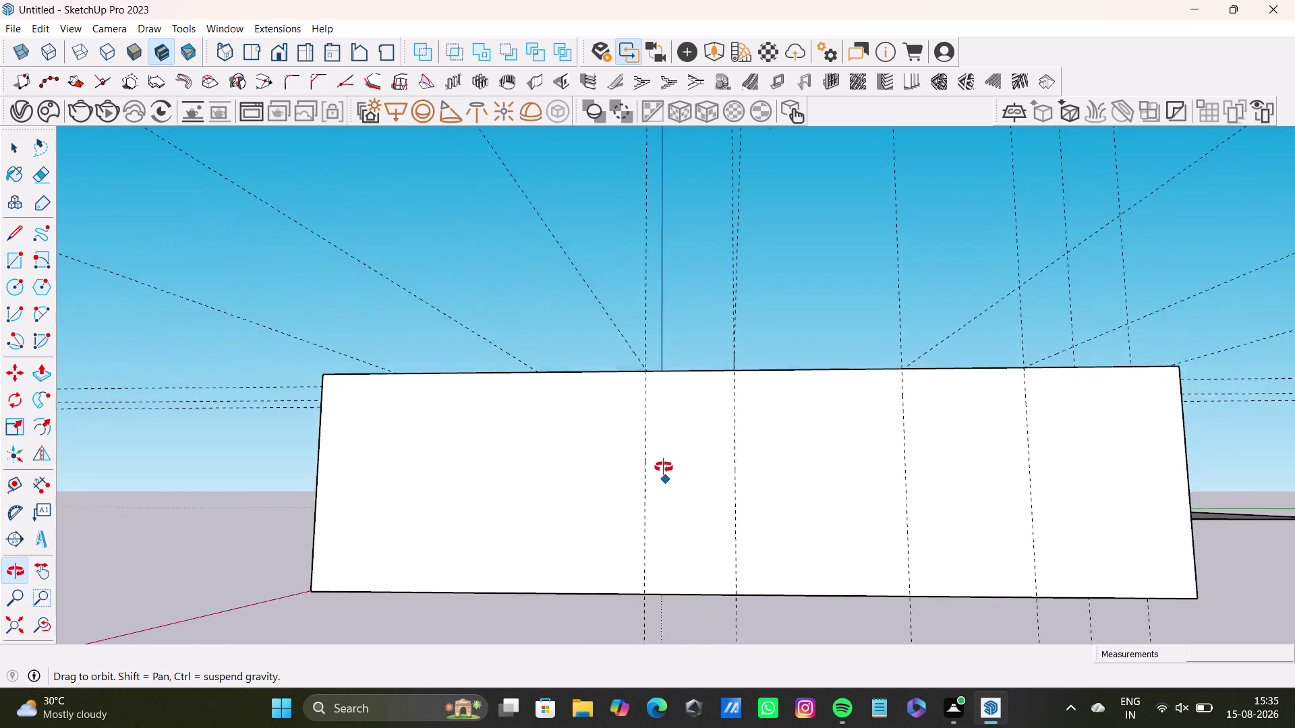
middle_drag(662, 470, 664, 463)
middle_drag(538, 371, 594, 350)
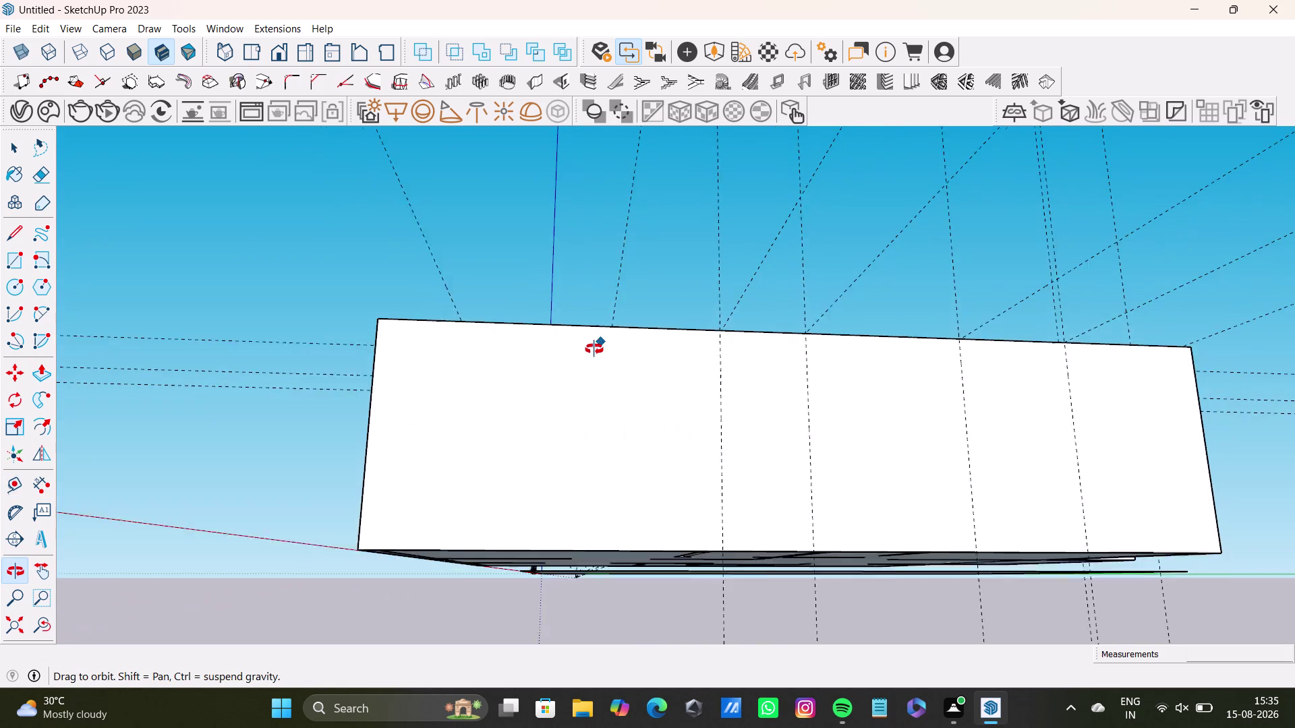
middle_drag(594, 350, 584, 356)
scroll(up, 3)
Place a vertical guide down the long wall's face from its top edge.
click(603, 330)
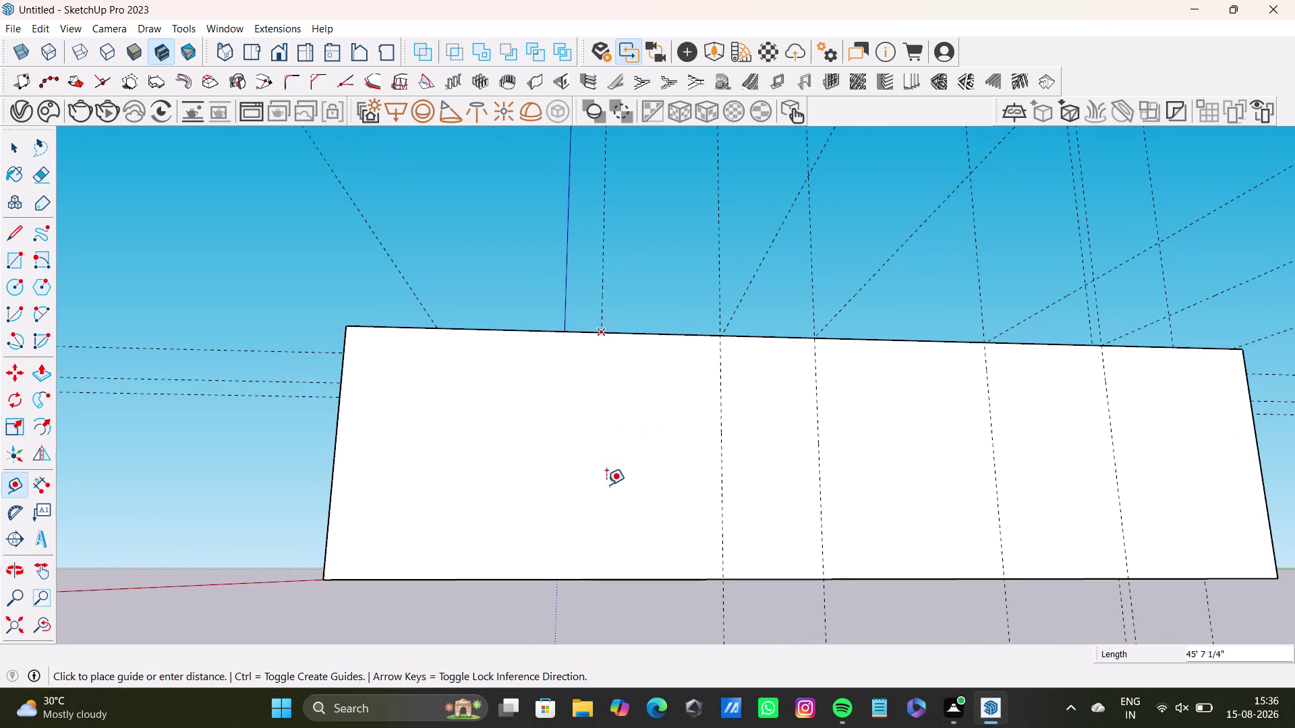
key(space)
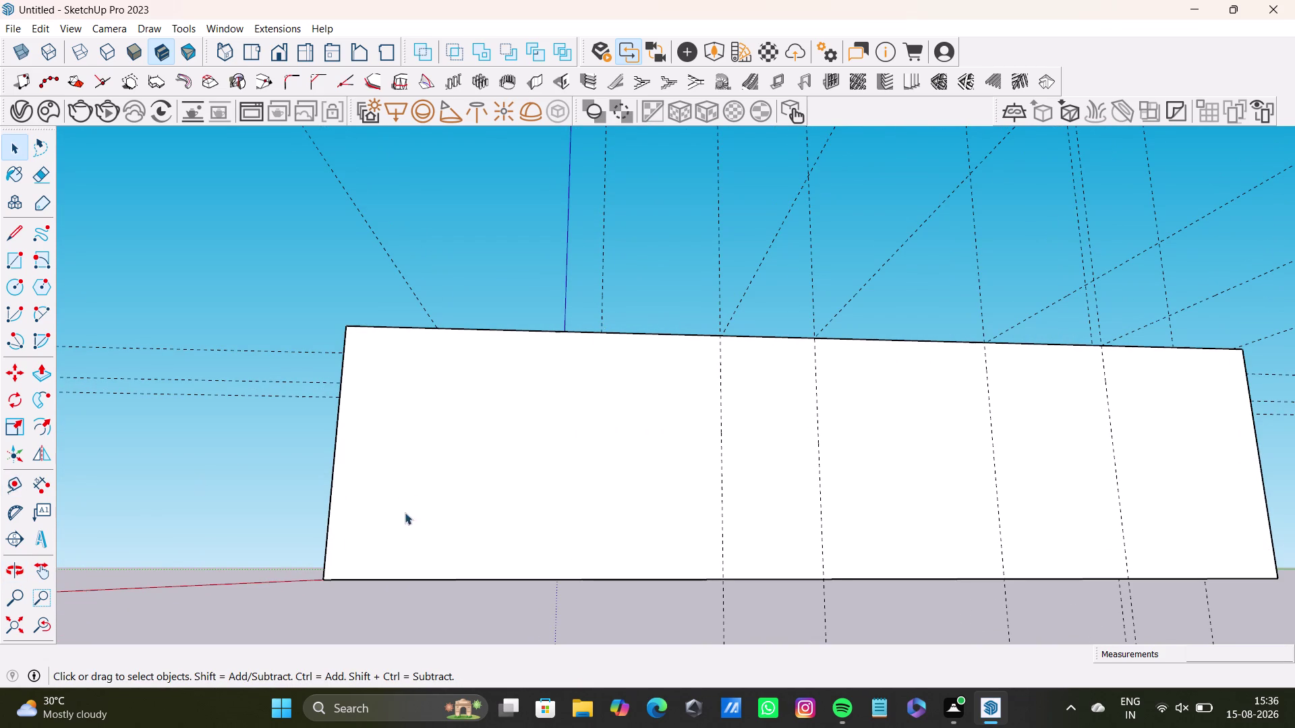
key(t)
key(Return)
click(600, 328)
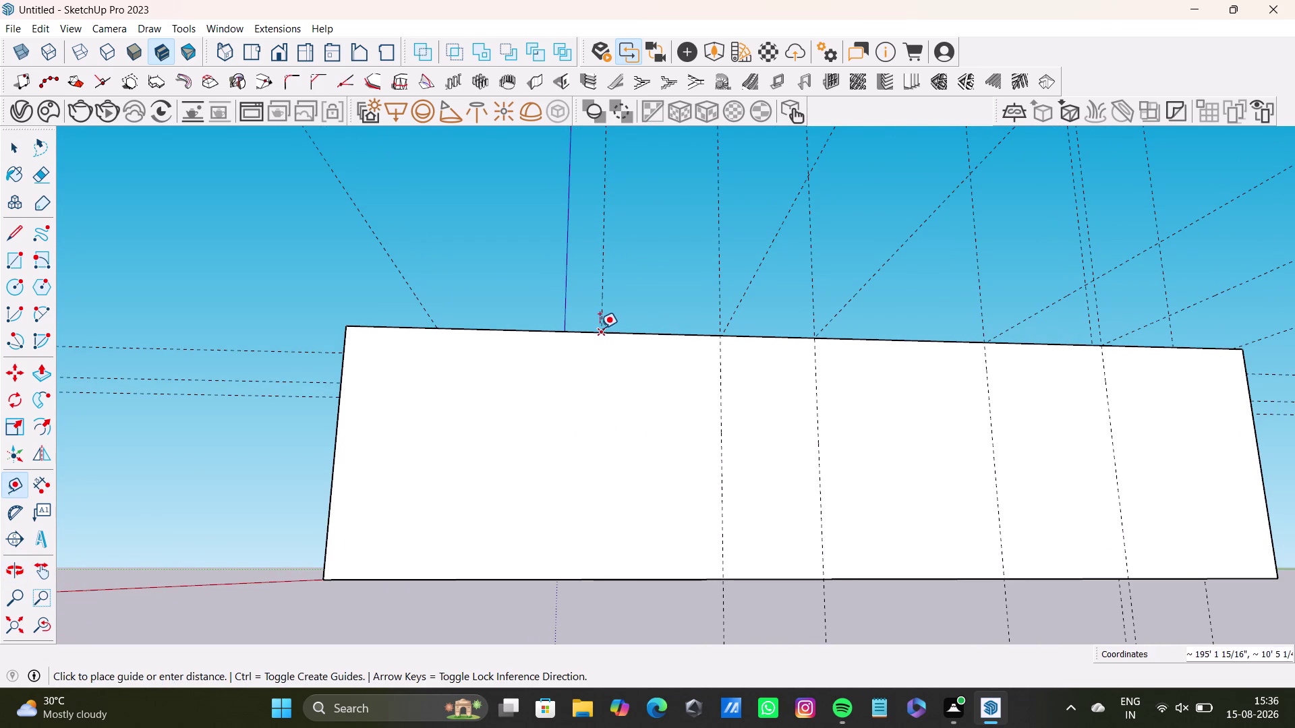
key(Up)
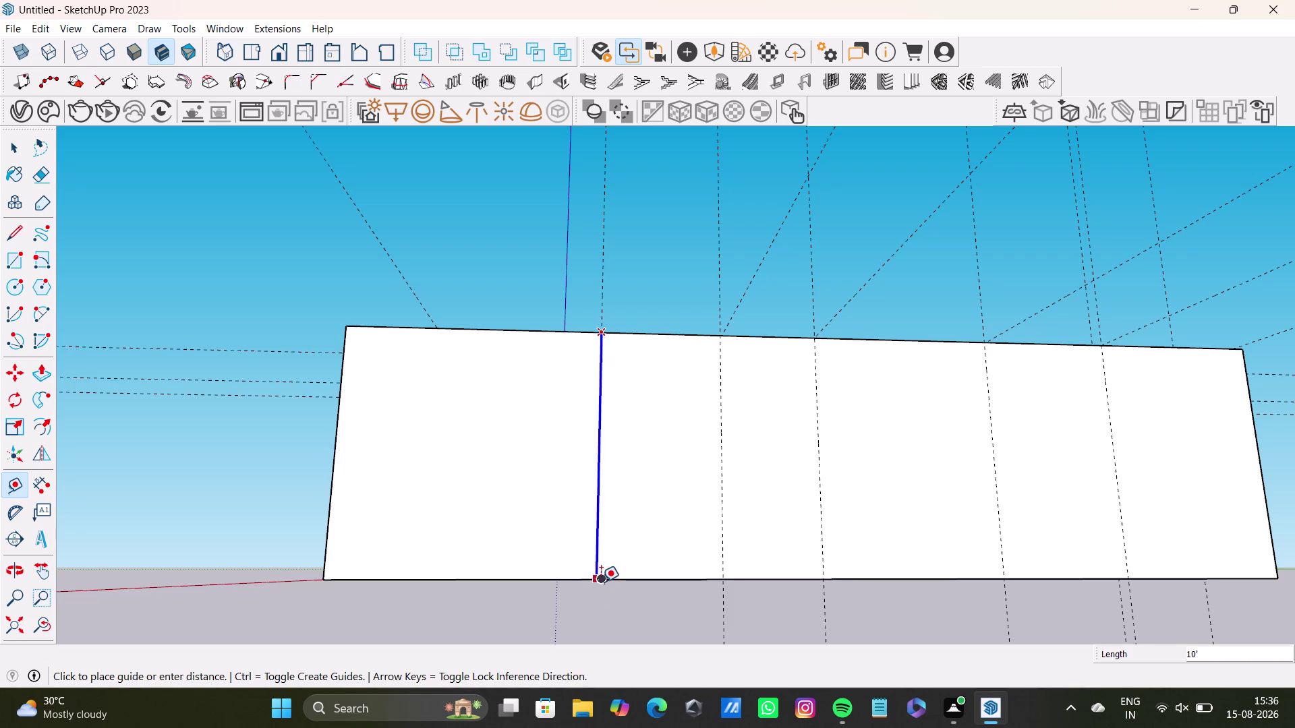
click(600, 583)
key(space)
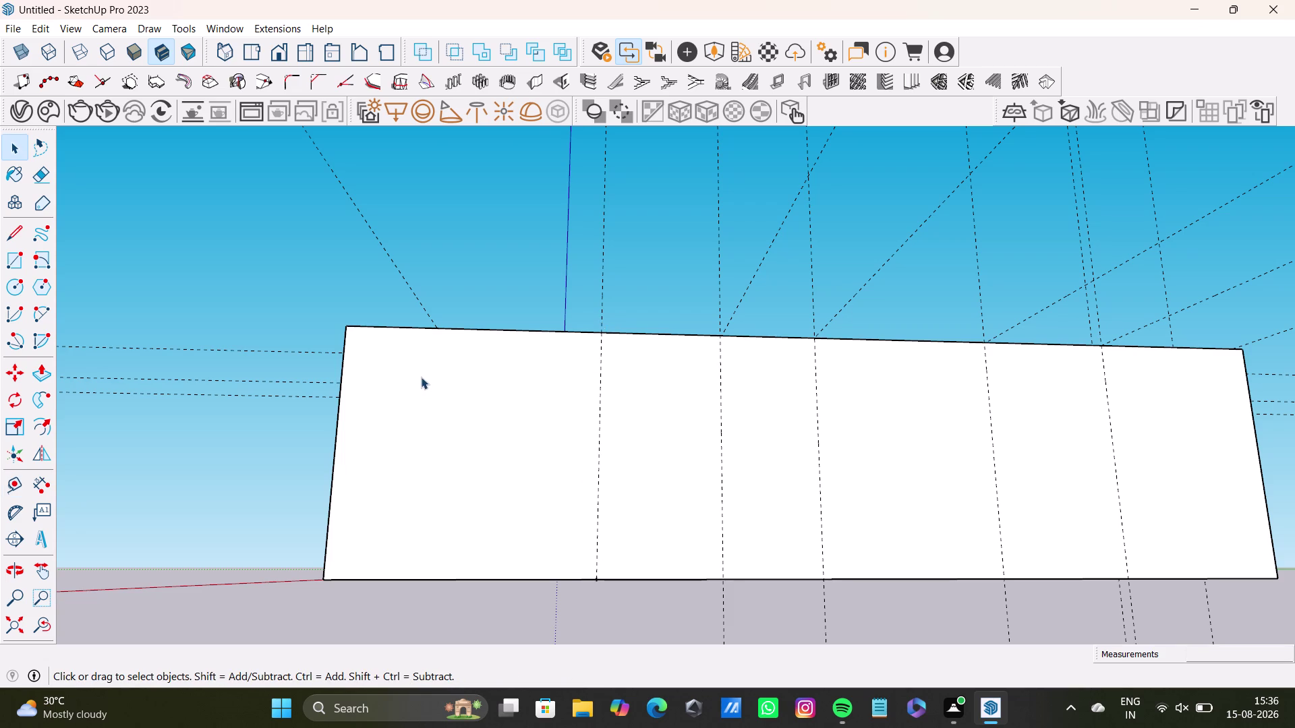
Add a second vertical guide near the wall's left end.
key(t)
key(Return)
click(434, 325)
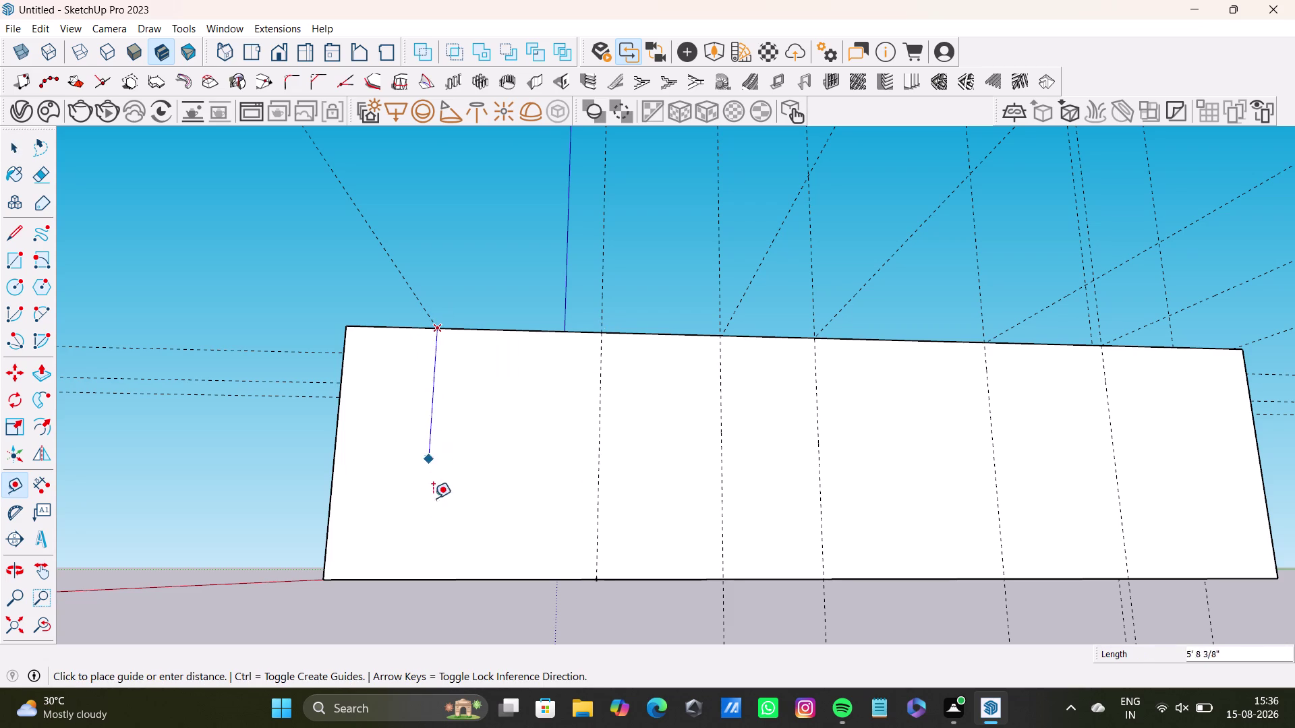
click(428, 579)
key(space)
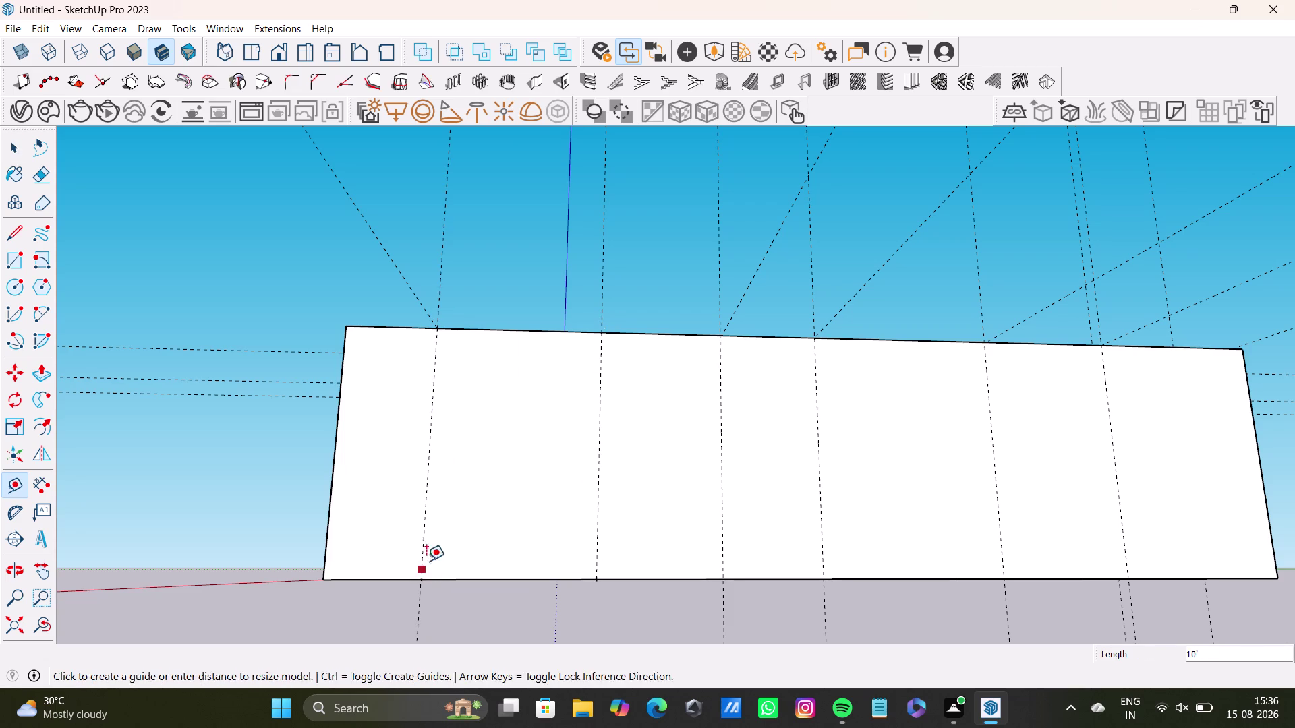
key(t)
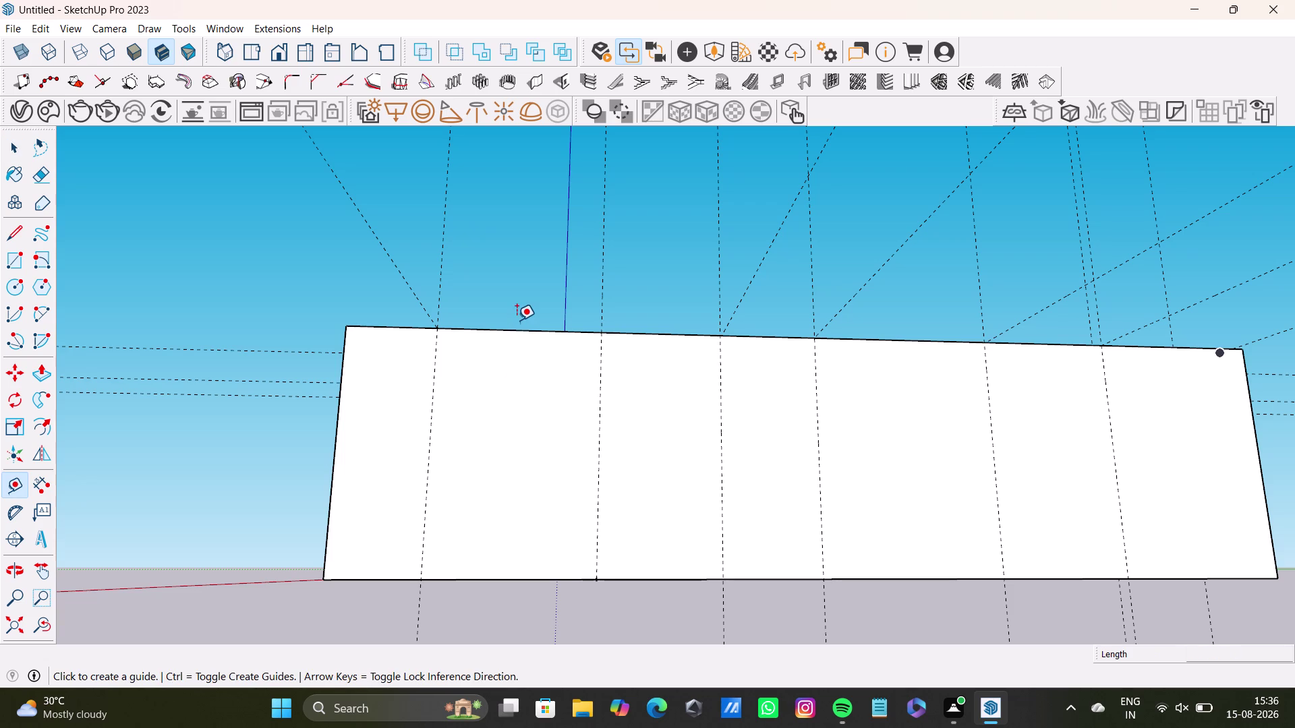
Add two horizontal guides, one just below the top edge and one at mid-height.
click(517, 331)
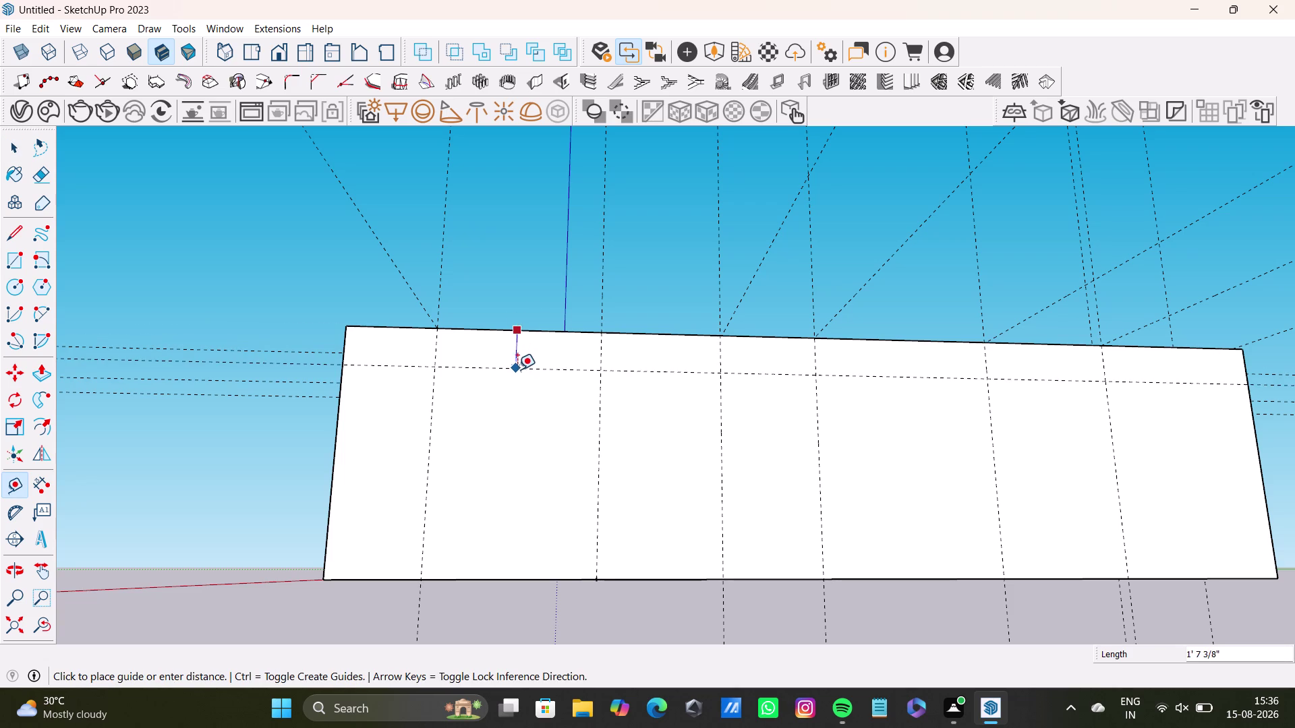
key(Up)
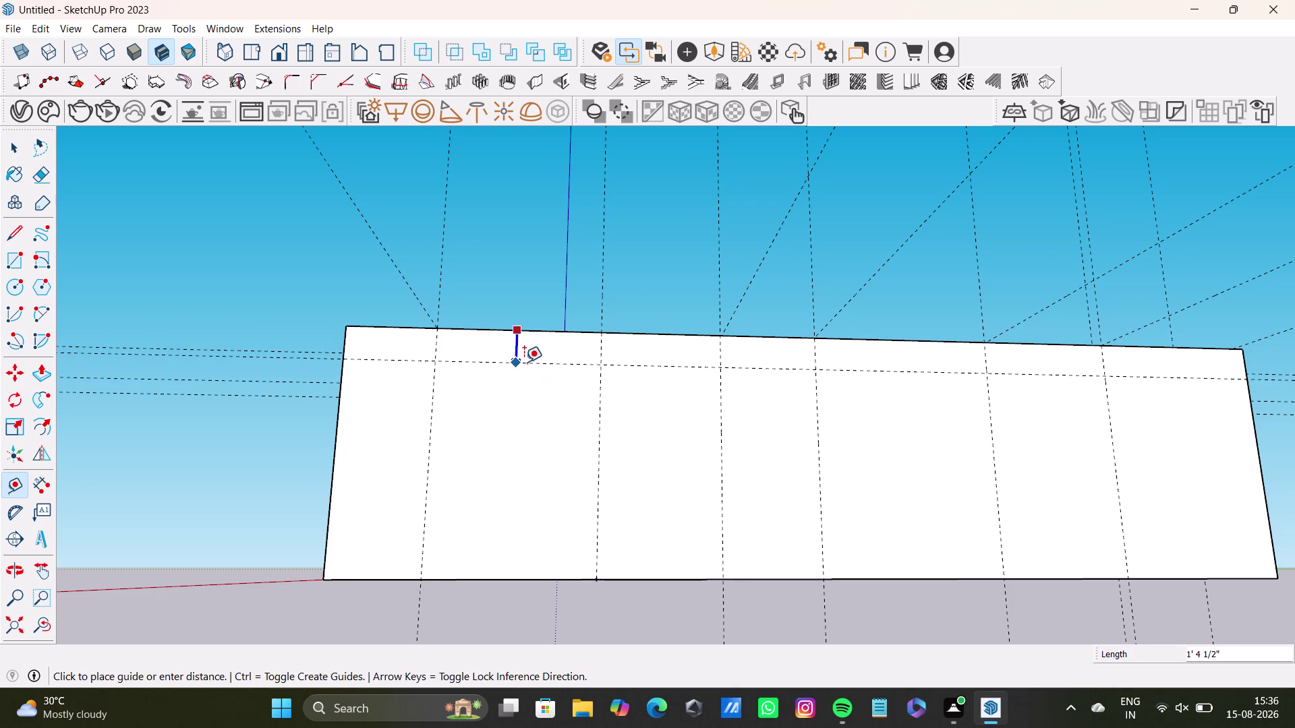
click(524, 357)
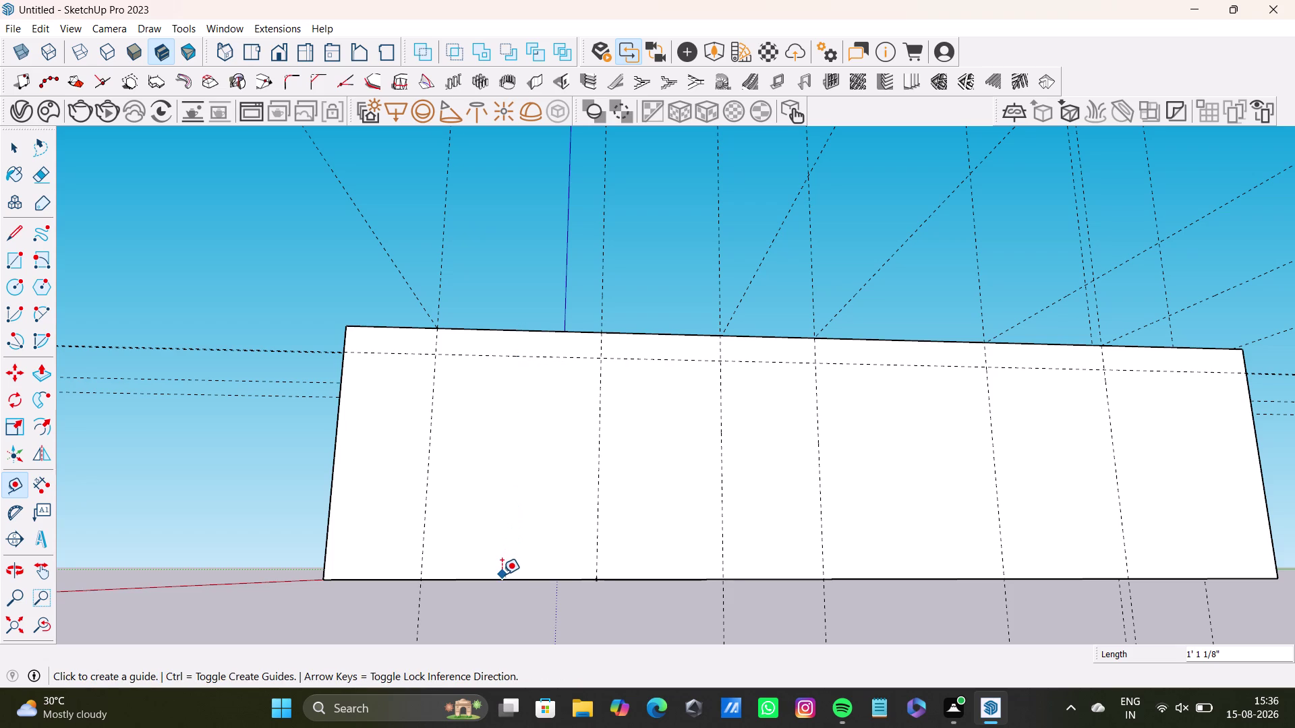
click(502, 574)
key(space)
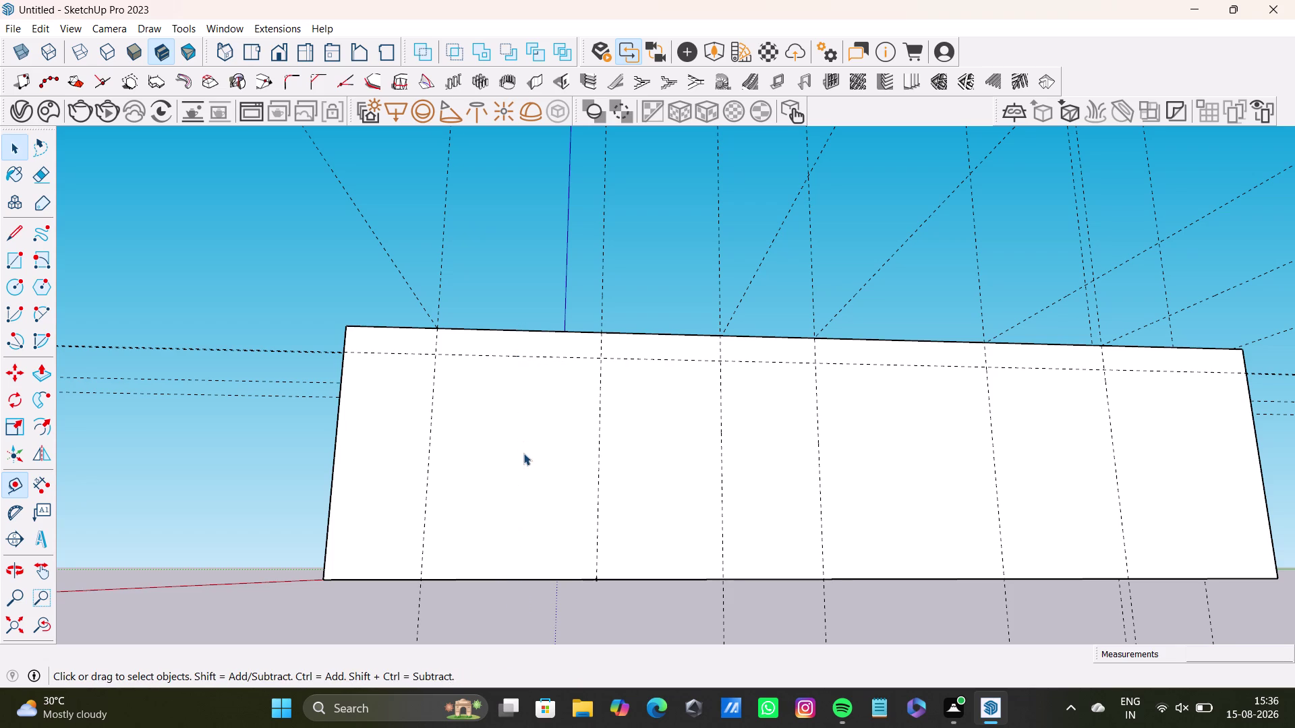
key(t)
click(498, 576)
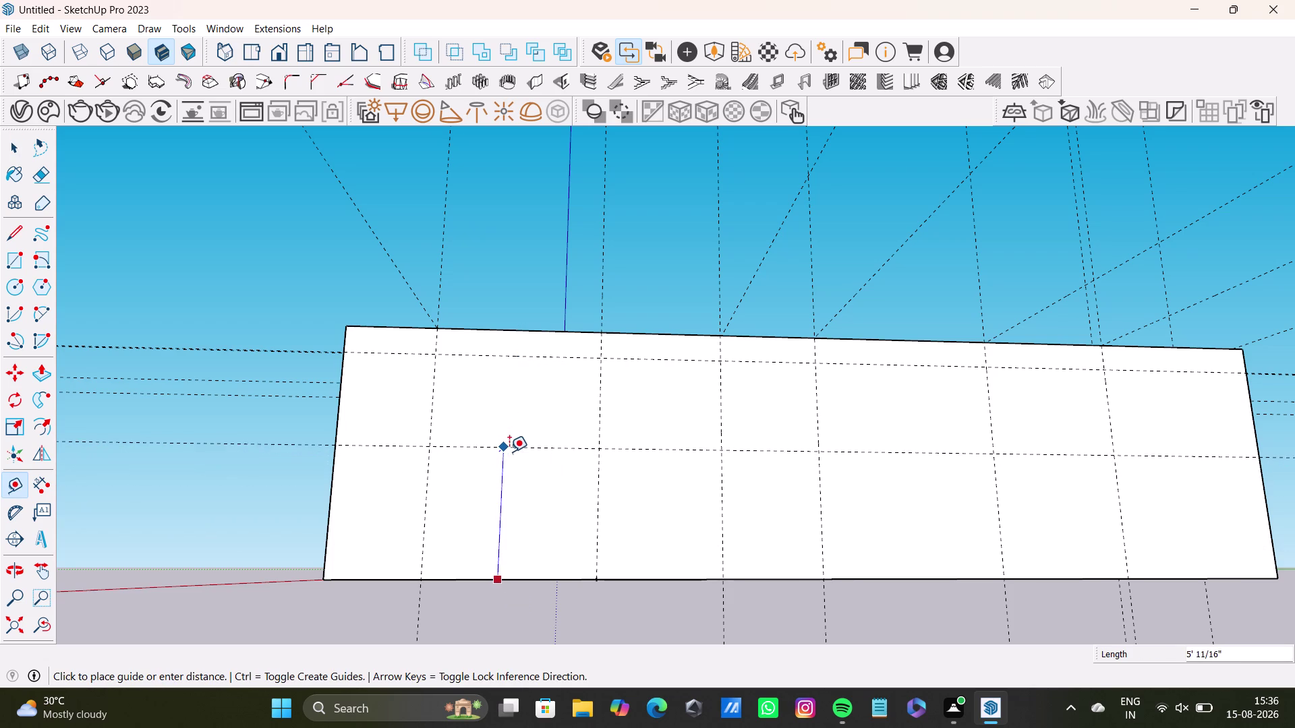
click(515, 460)
middle_drag(525, 442, 500, 656)
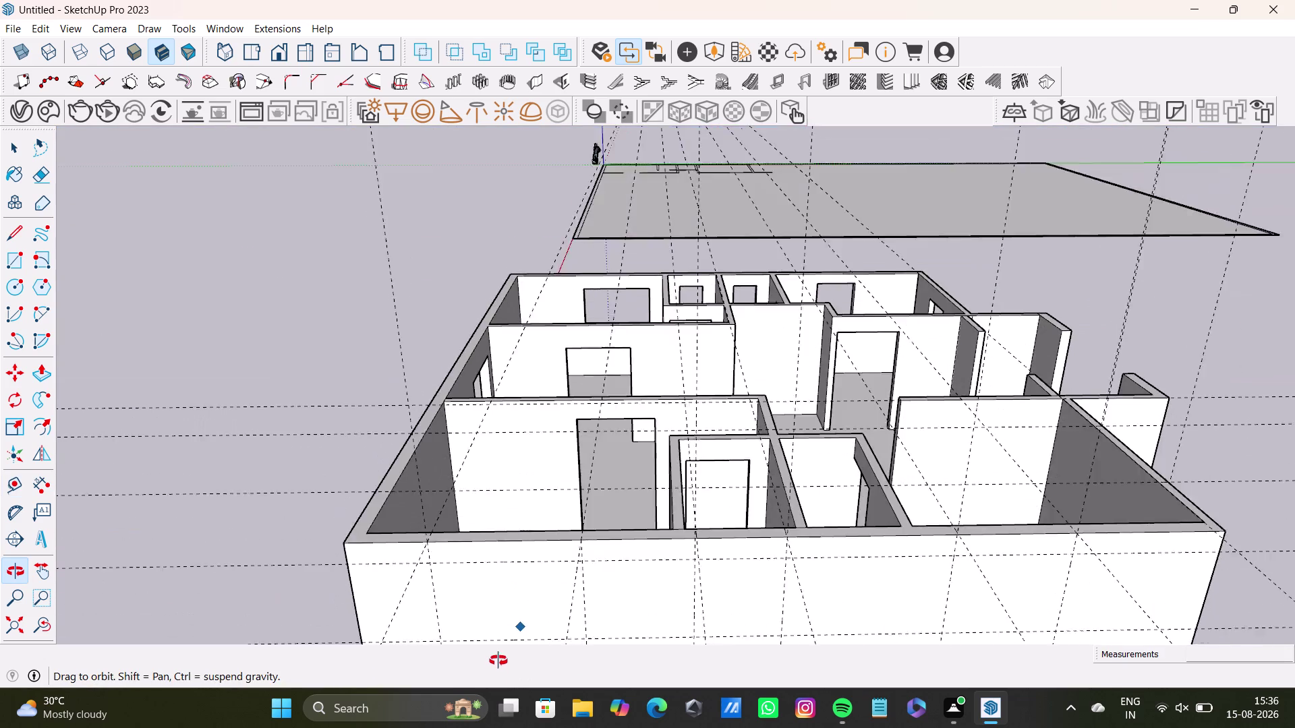
middle_drag(500, 657, 494, 678)
scroll(down, 3)
middle_drag(528, 558, 873, 572)
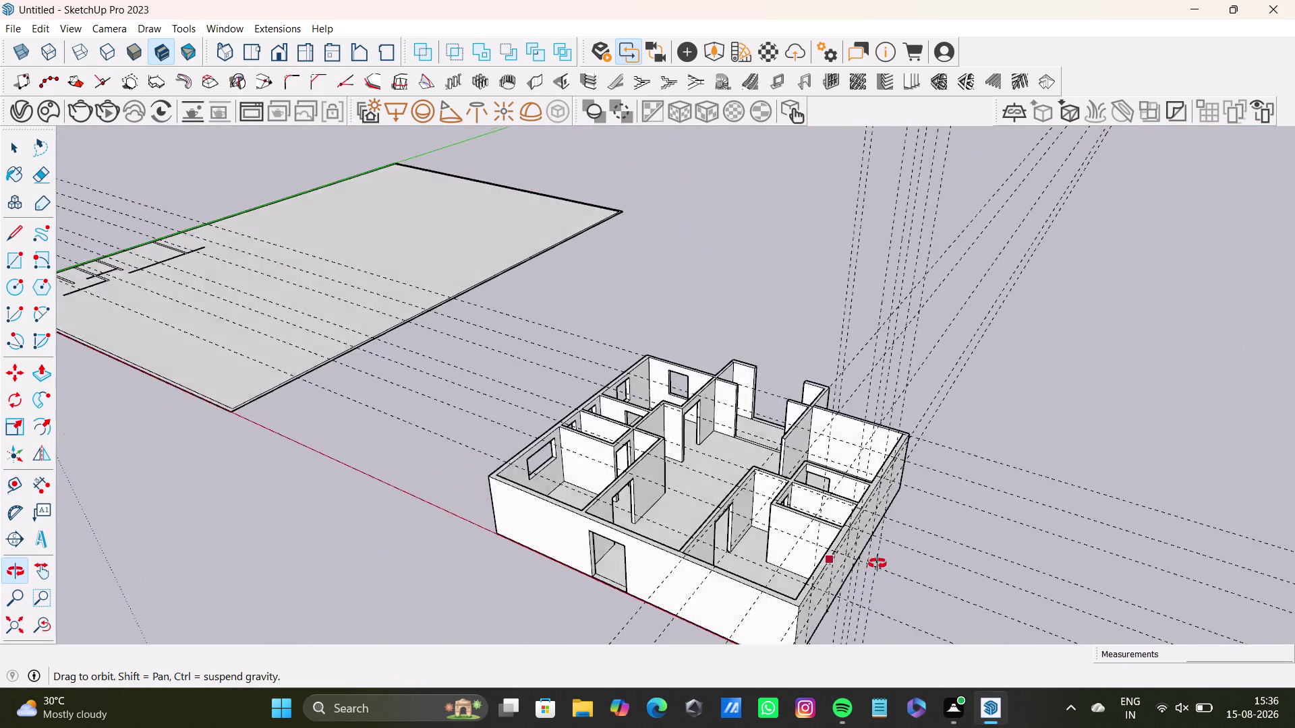
middle_drag(873, 572, 122, 436)
scroll(up, 3)
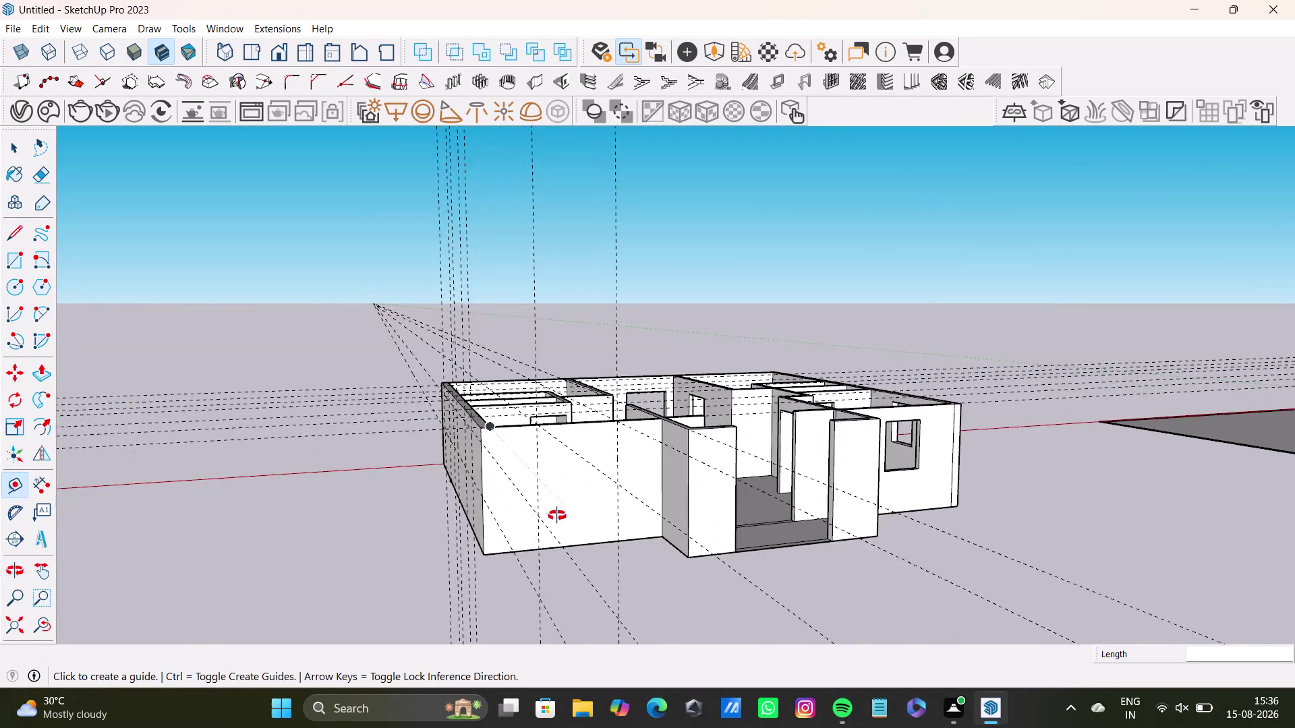
middle_drag(557, 516, 401, 446)
scroll(up, 3)
scroll(down, 3)
scroll(up, 3)
middle_drag(438, 395, 517, 374)
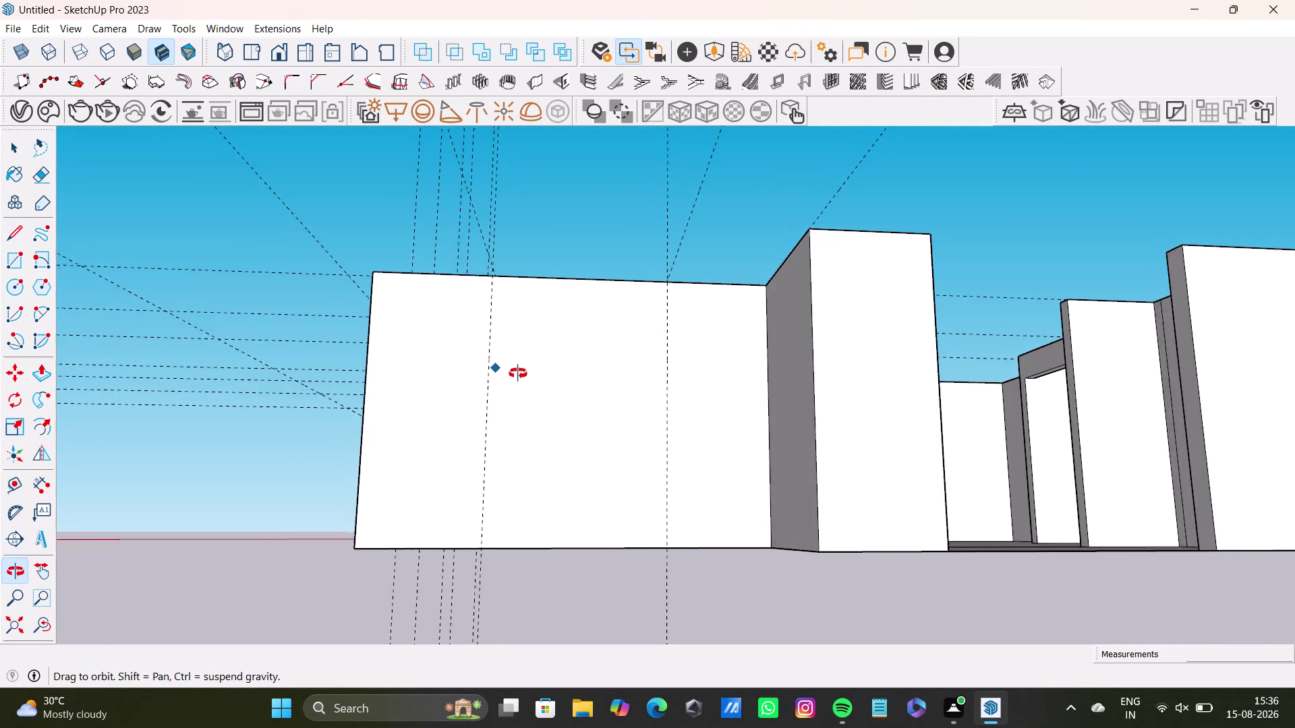
middle_drag(517, 373, 484, 375)
Add two horizontal guides across the side wall from its top corner and left edge.
click(352, 307)
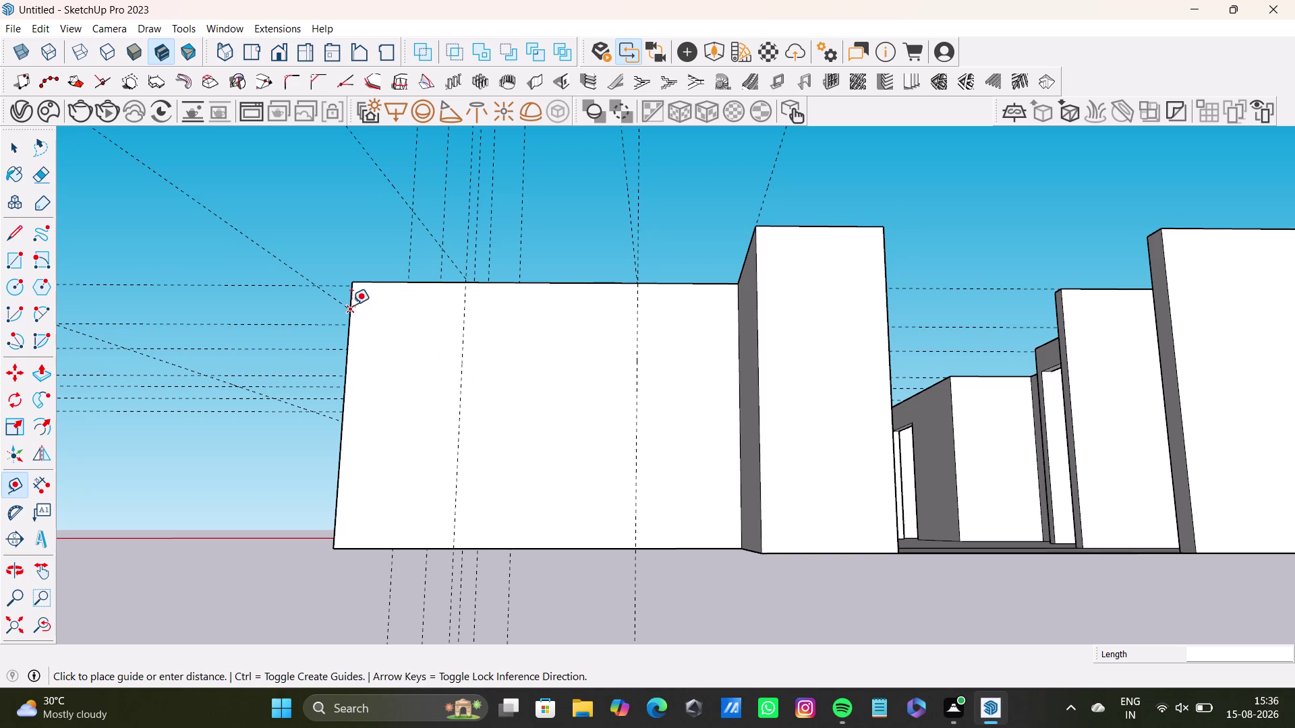
click(733, 308)
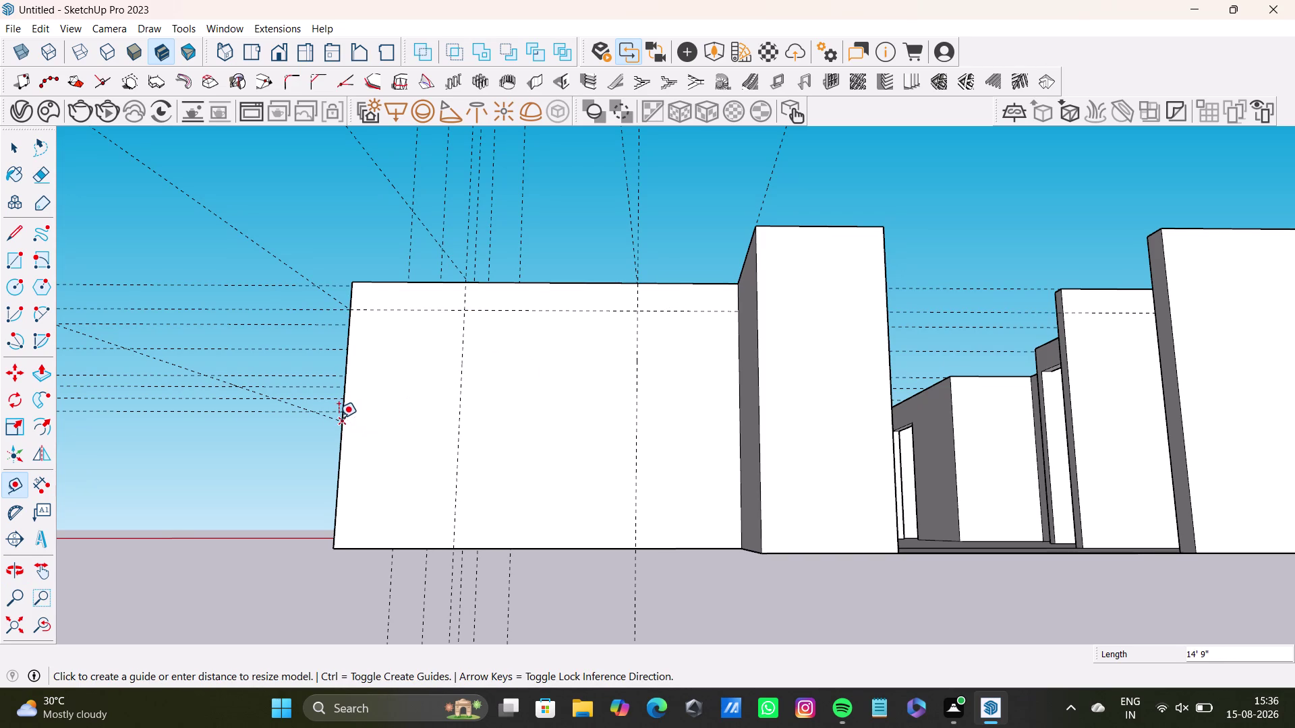
click(338, 419)
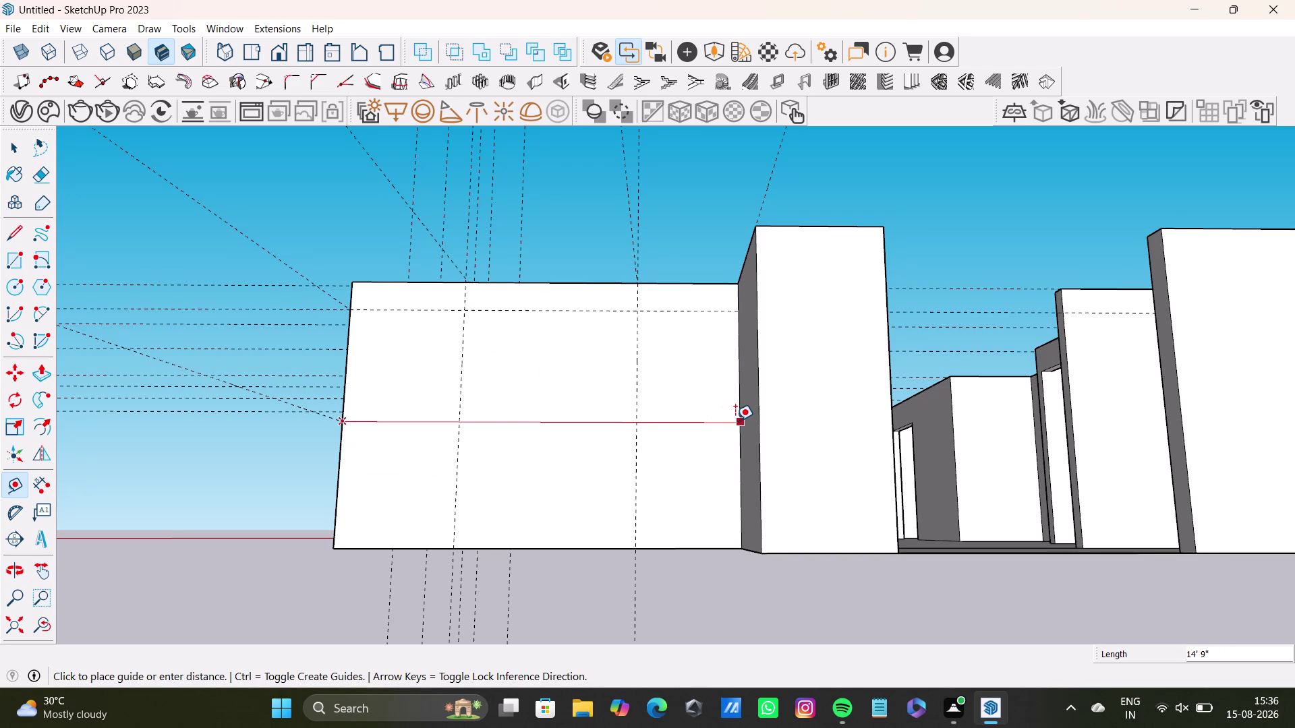
click(735, 421)
key(space)
middle_drag(528, 404, 812, 575)
middle_drag(640, 507, 680, 513)
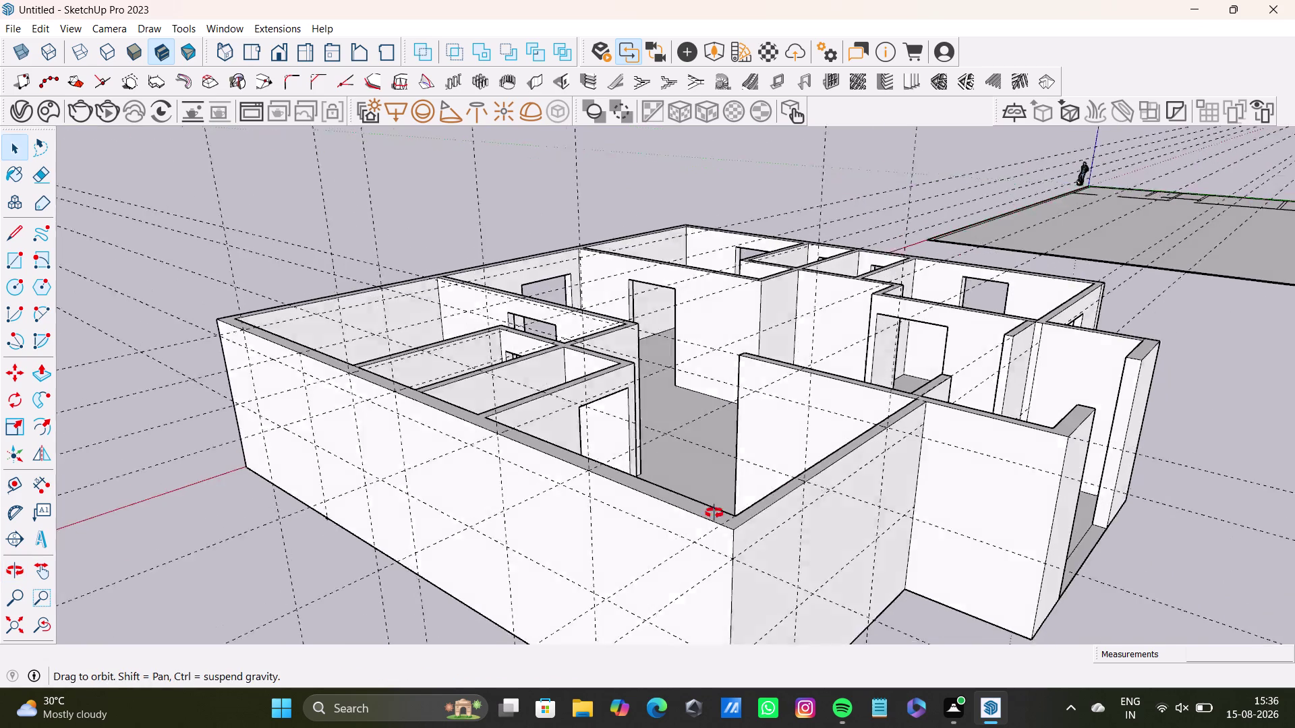
middle_drag(680, 513, 884, 380)
scroll(down, 3)
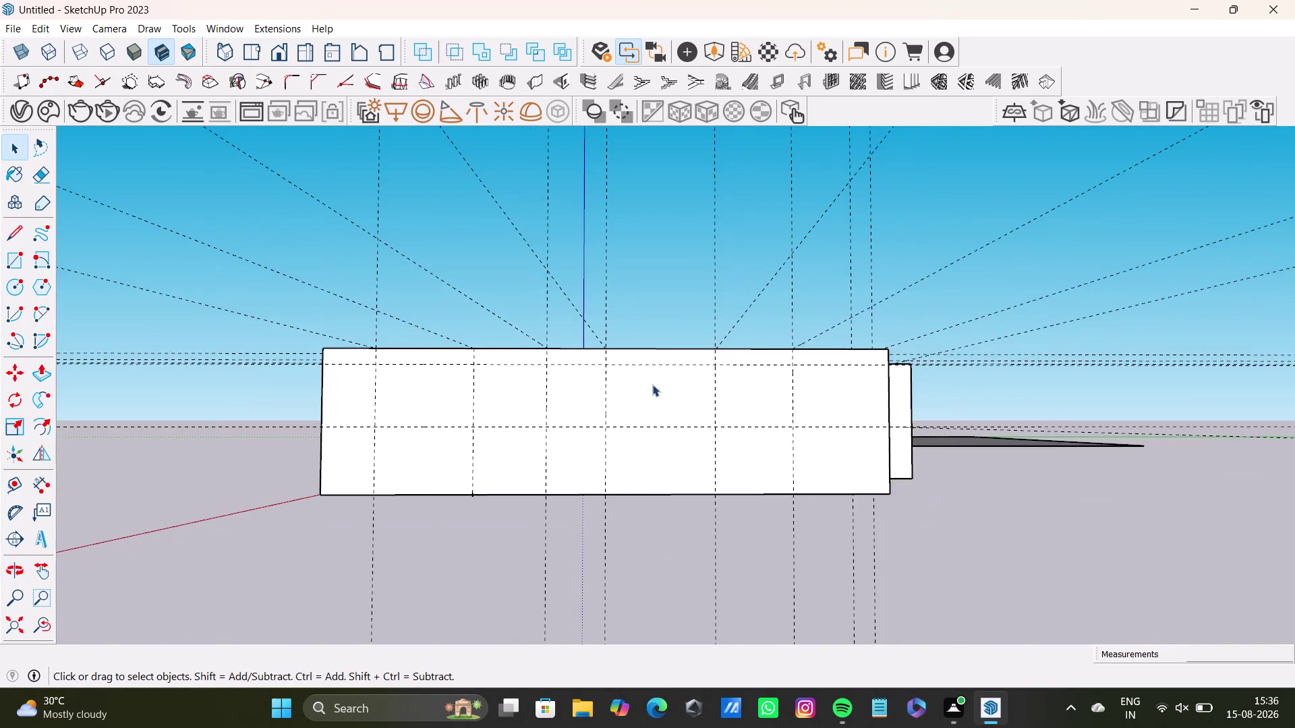
middle_drag(652, 385, 533, 516)
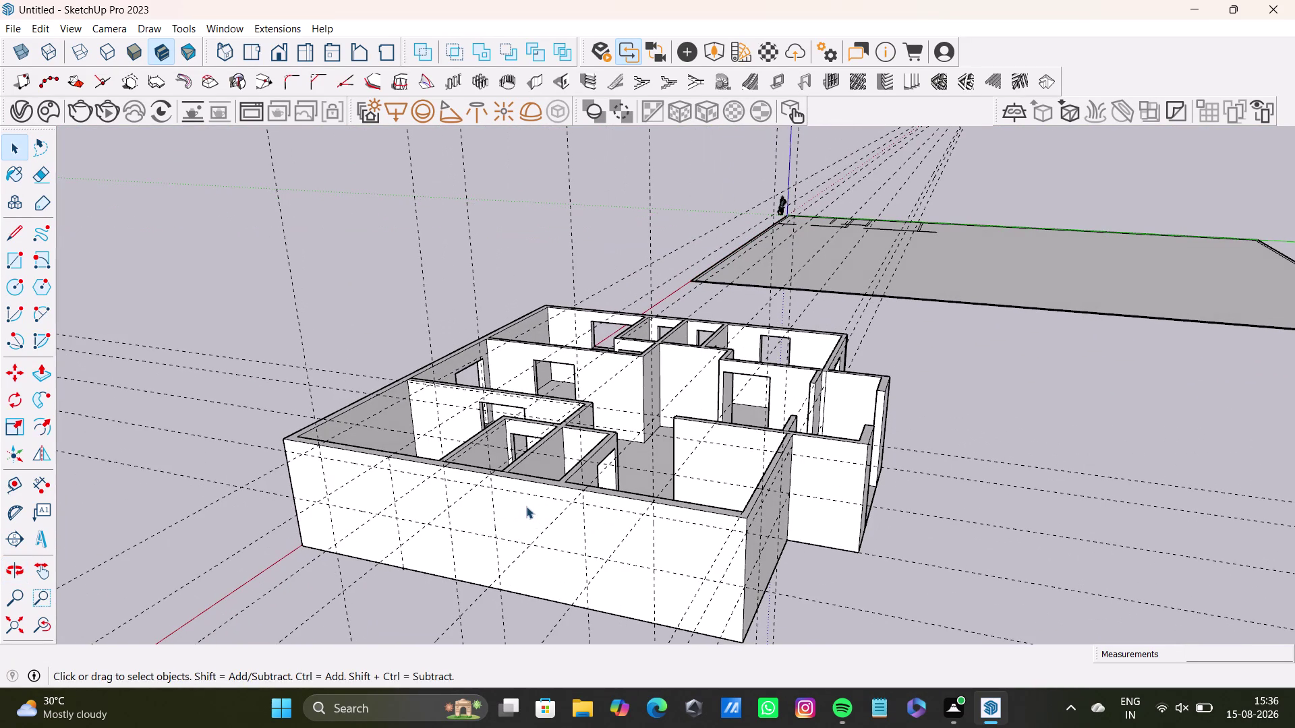